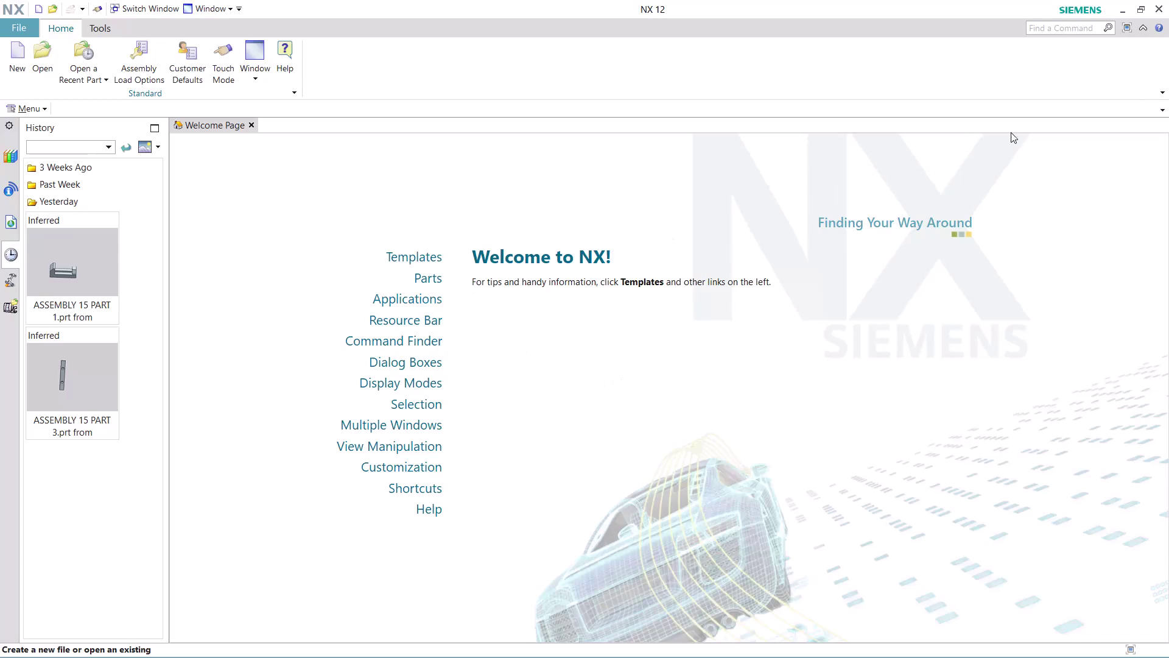
Search commands for 'journal' and launch Record Journal from the results.
click(1068, 31)
text(jo)
text(urnal)
key(Return)
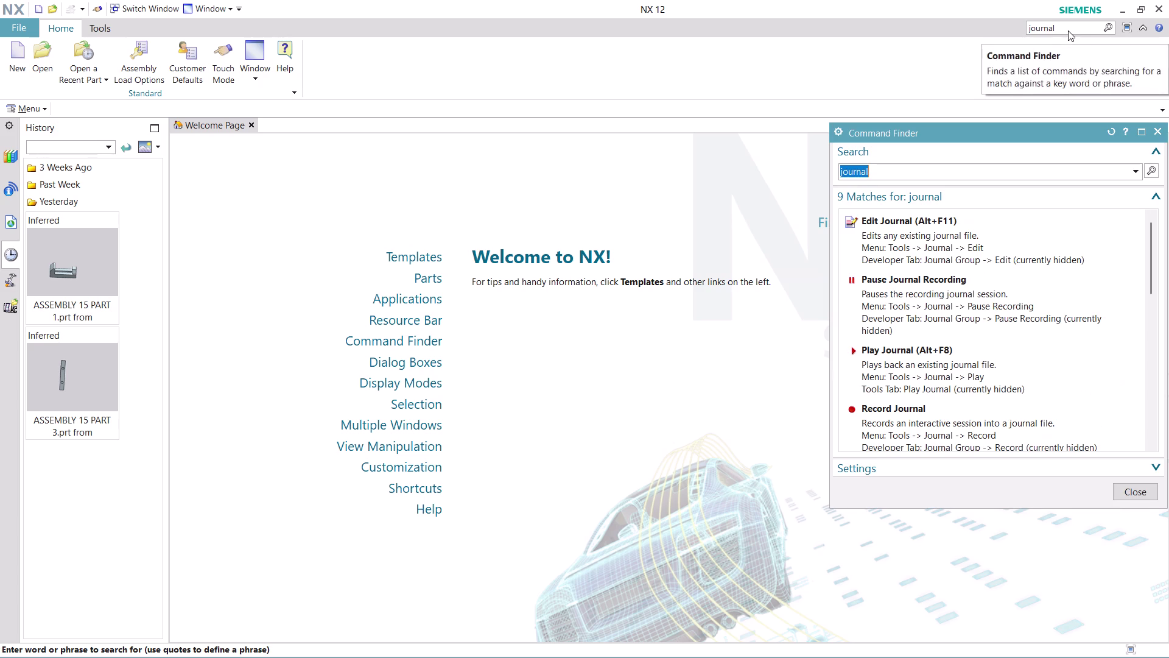
scroll(down, 3)
scroll(down, 3)
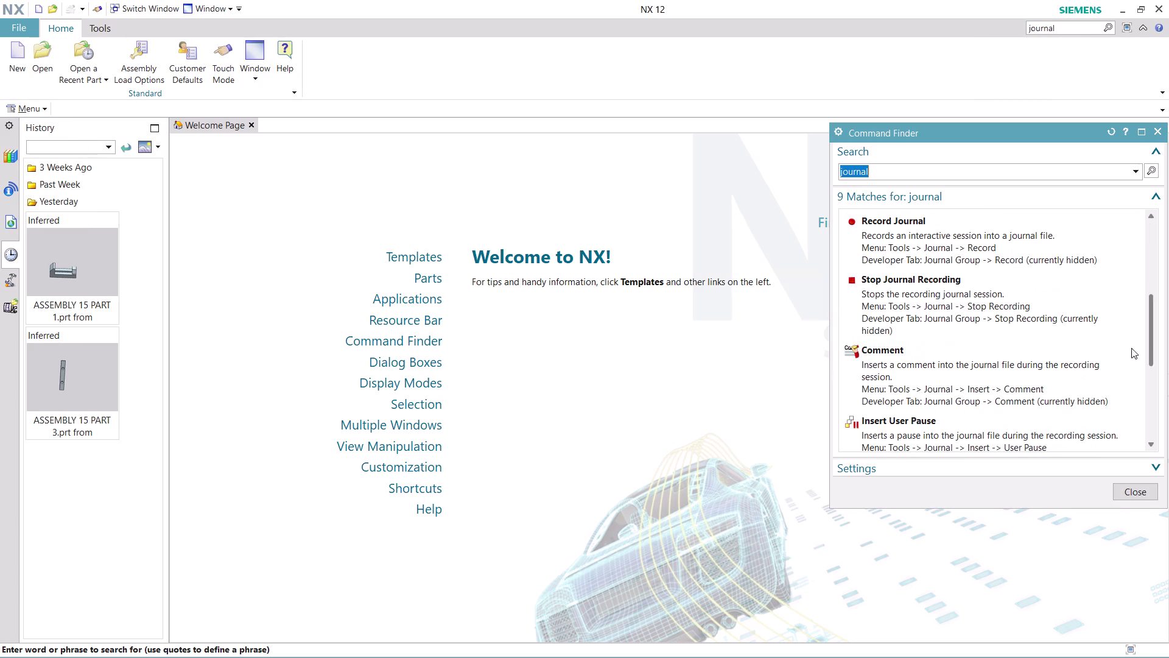
click(937, 234)
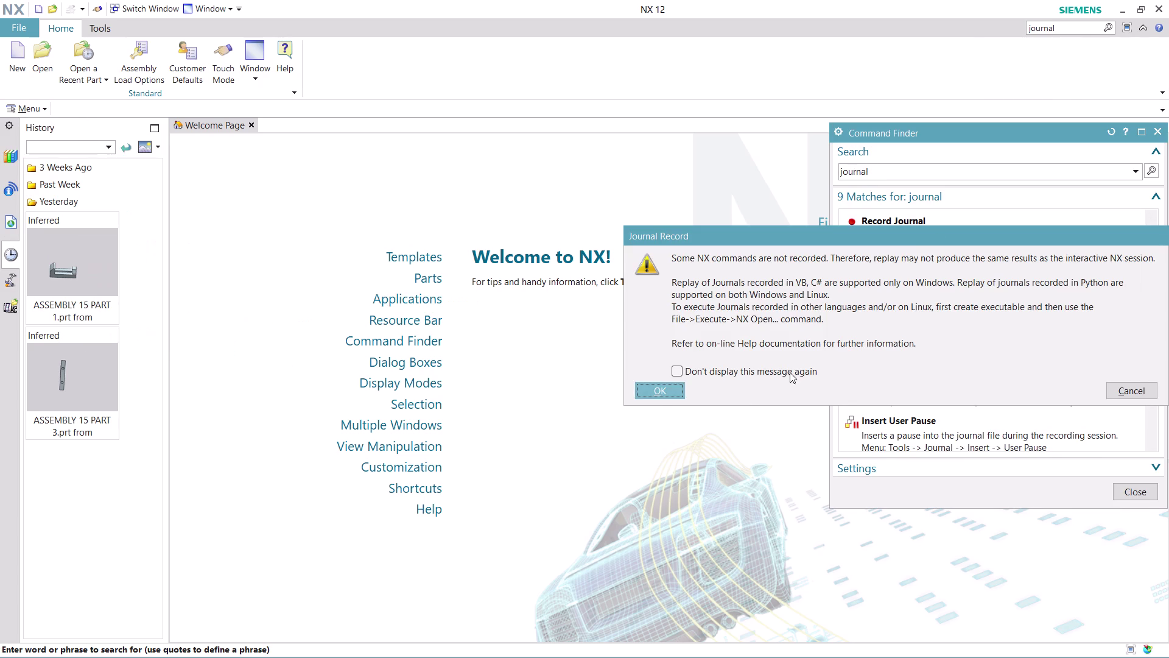
Acknowledge the journal warning and browse to Desktop > nx-cad drawing files.
click(662, 383)
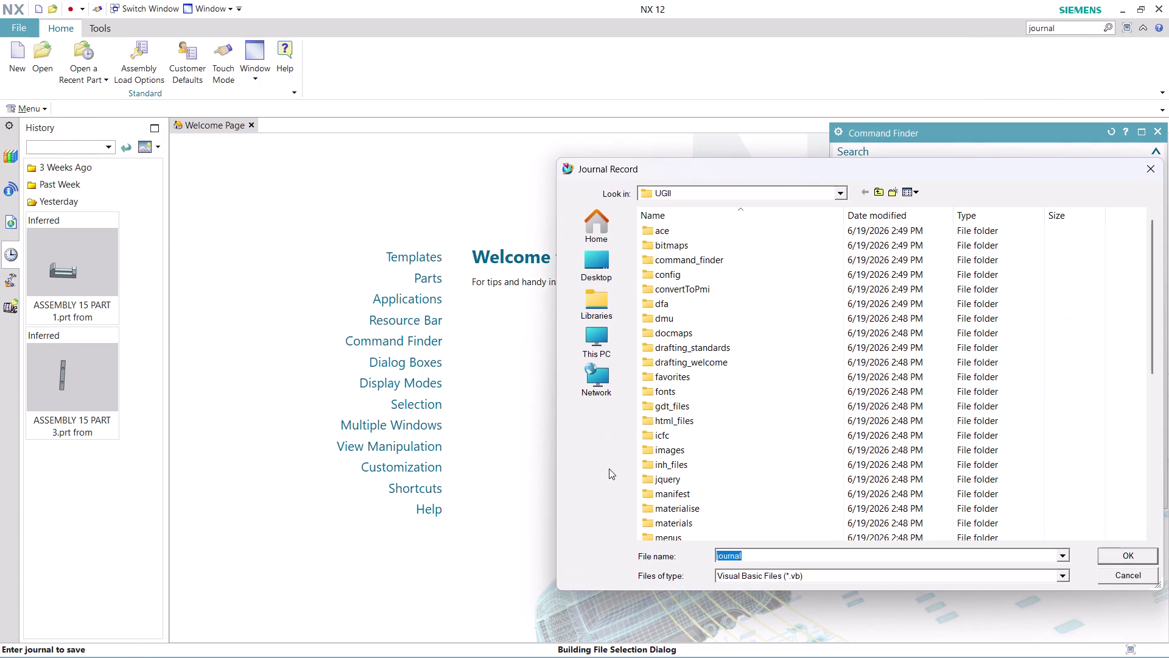
click(586, 267)
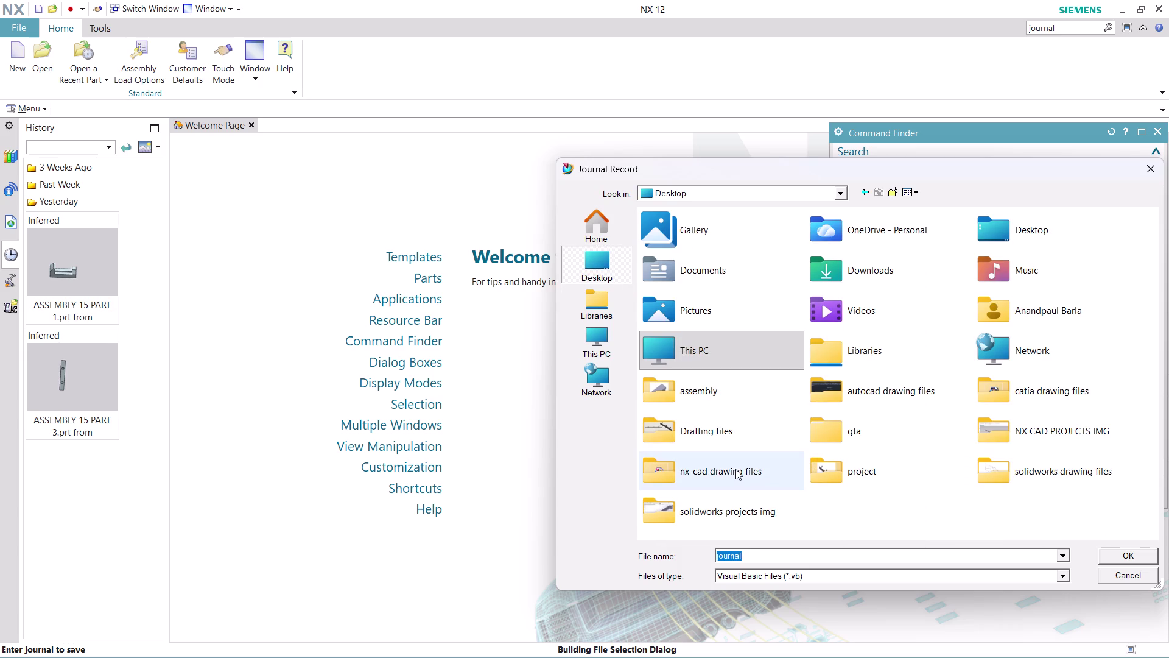
double_click(732, 468)
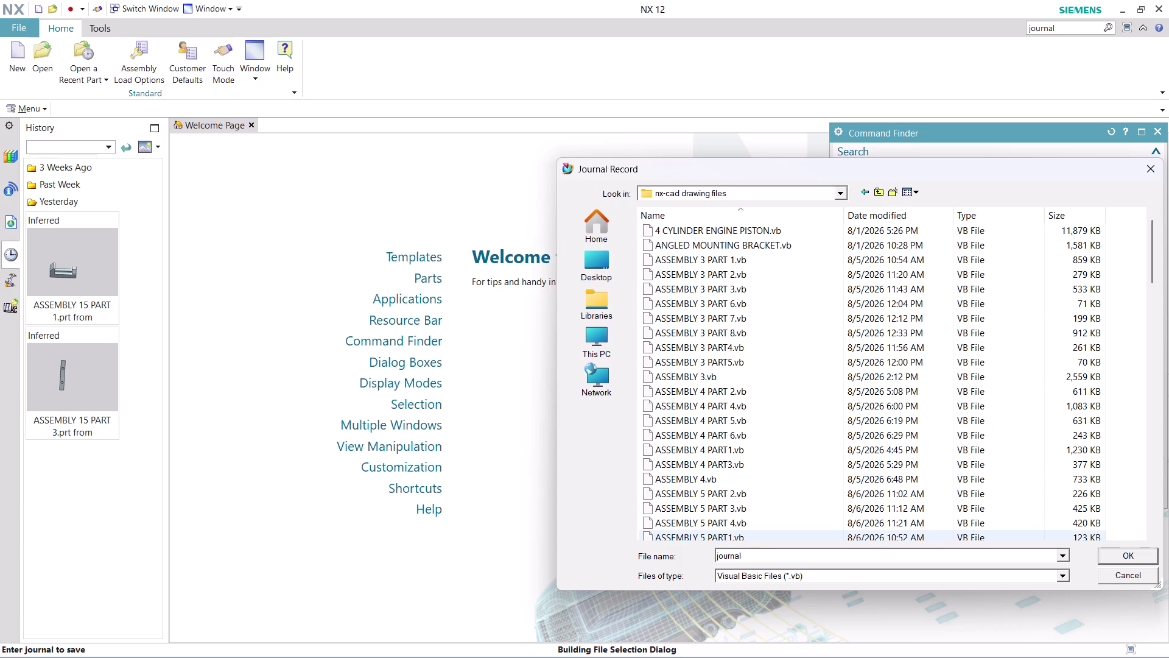
click(760, 557)
Save the journal as 'ASSEMBLY 15 PART 4' and close Command Finder.
text(ass)
key(BackSpace)
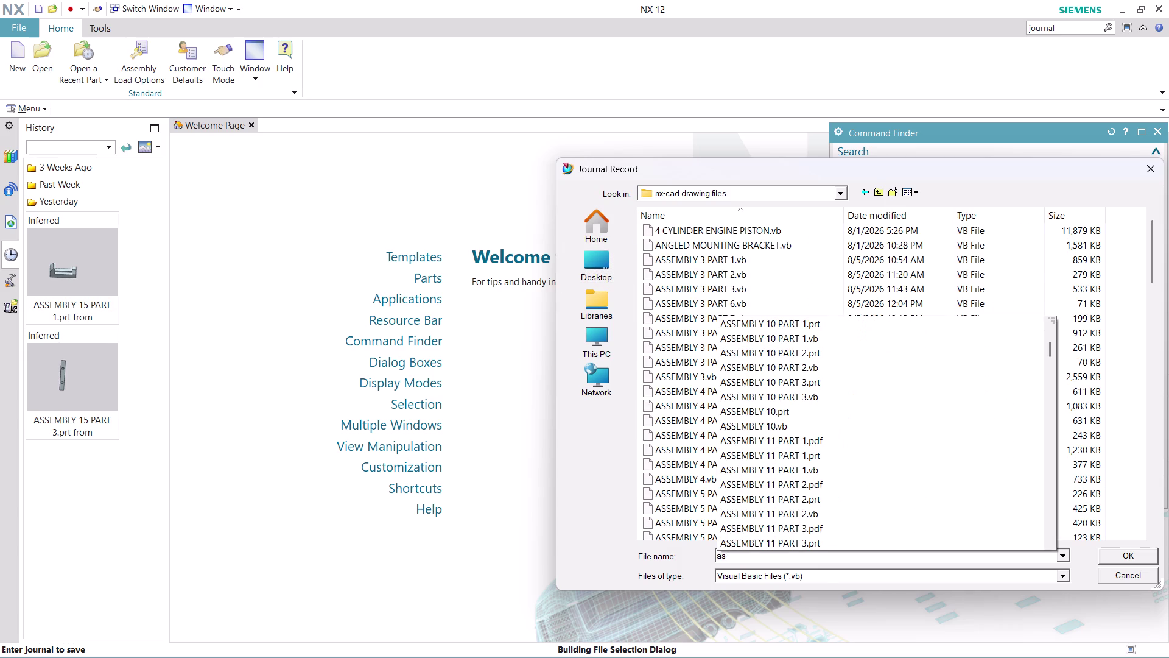
key(BackSpace)
key(BackSpace)
text(ASS)
text(EMBLY)
key(space)
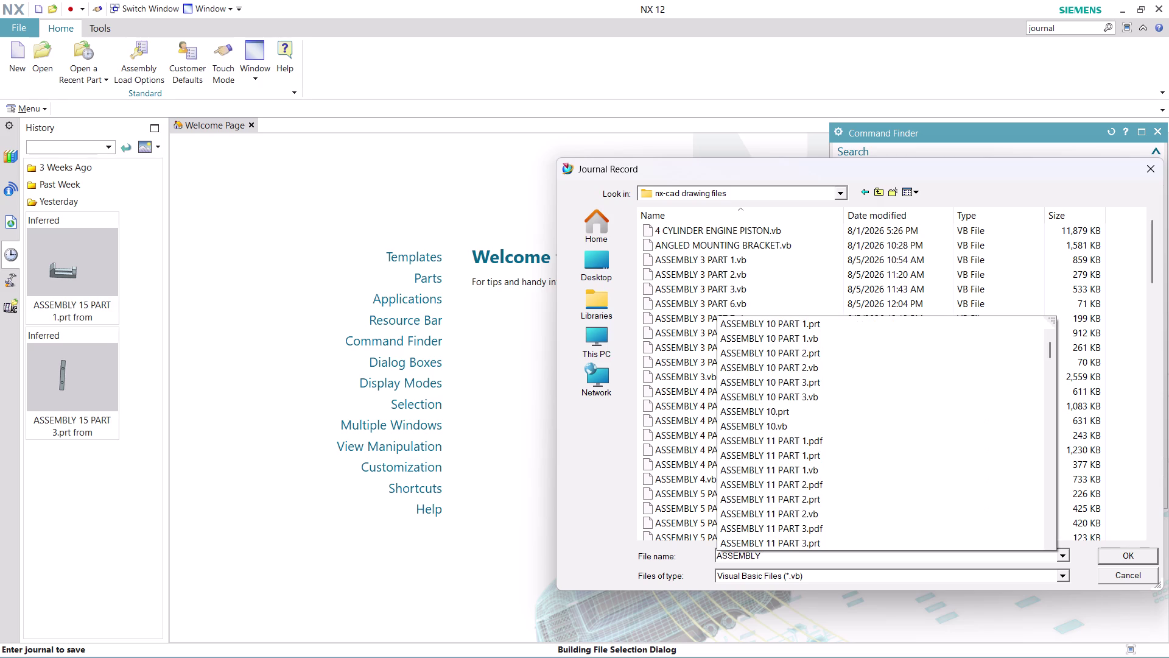
text(15)
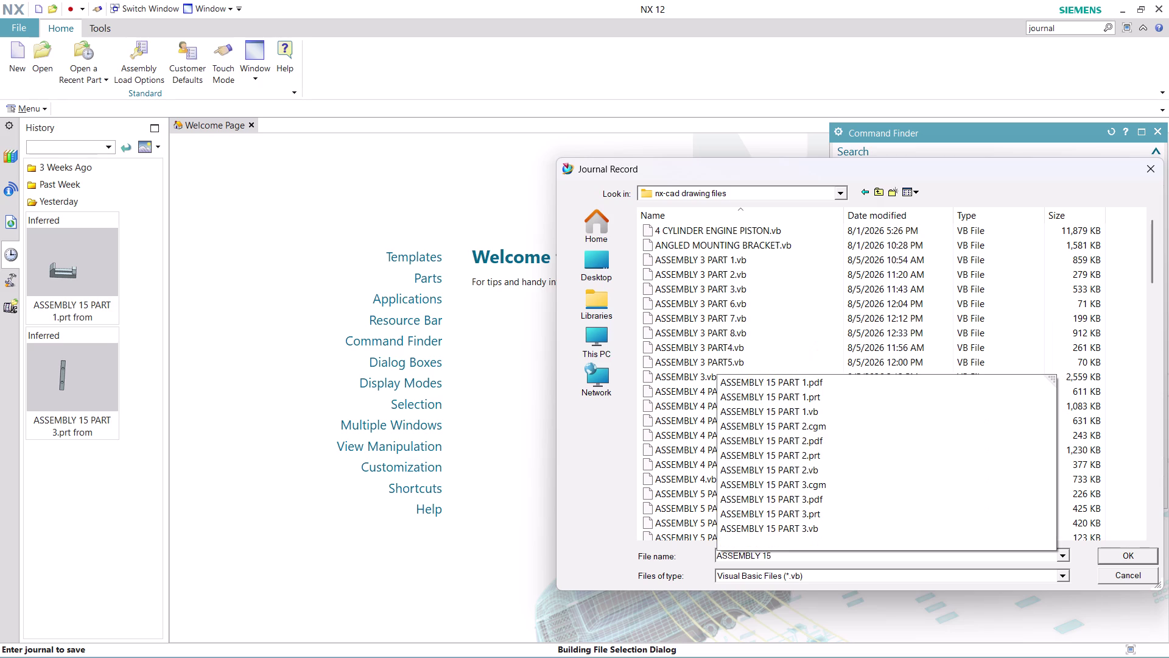
key(space)
text(PART)
key(space)
key(4)
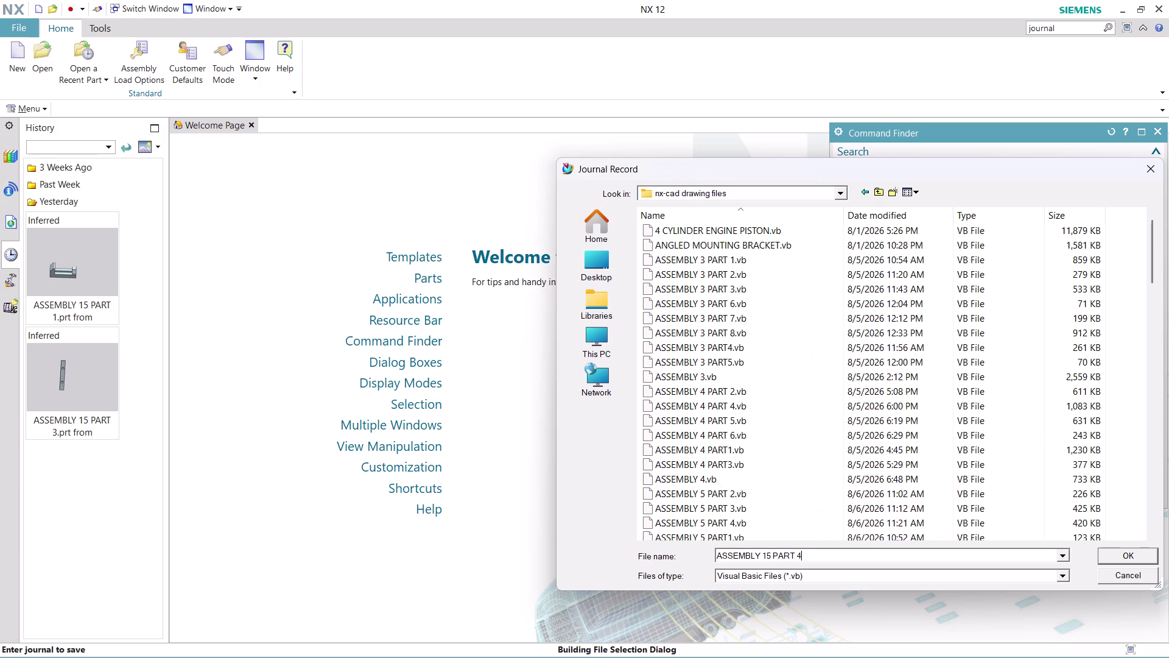
key(Return)
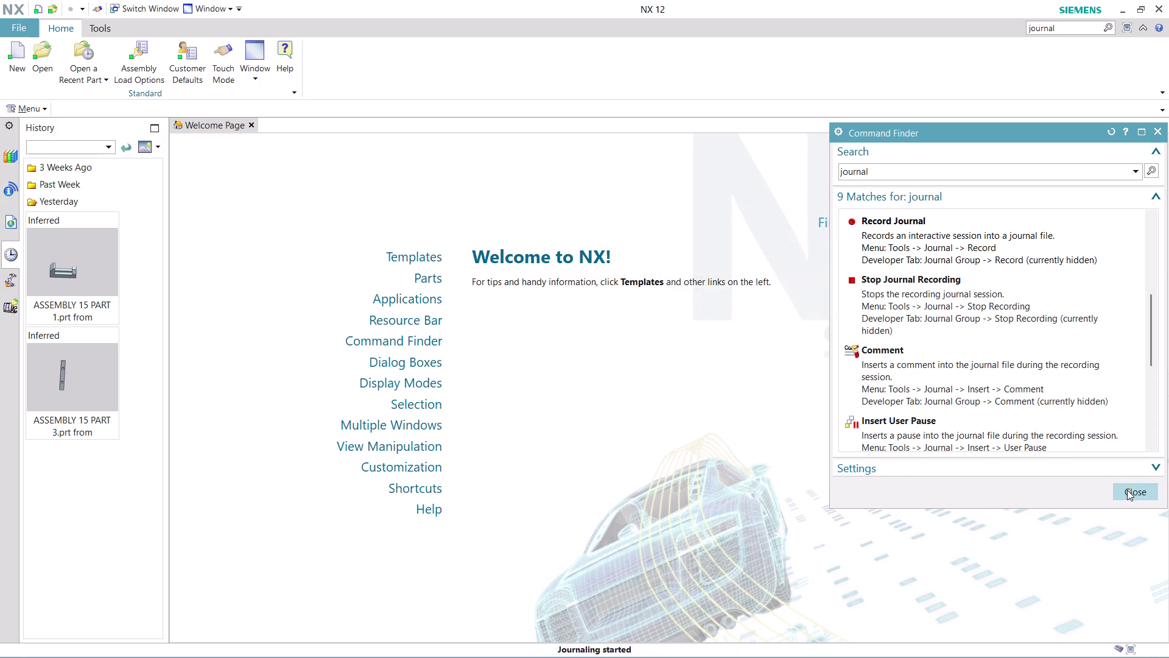
click(1127, 490)
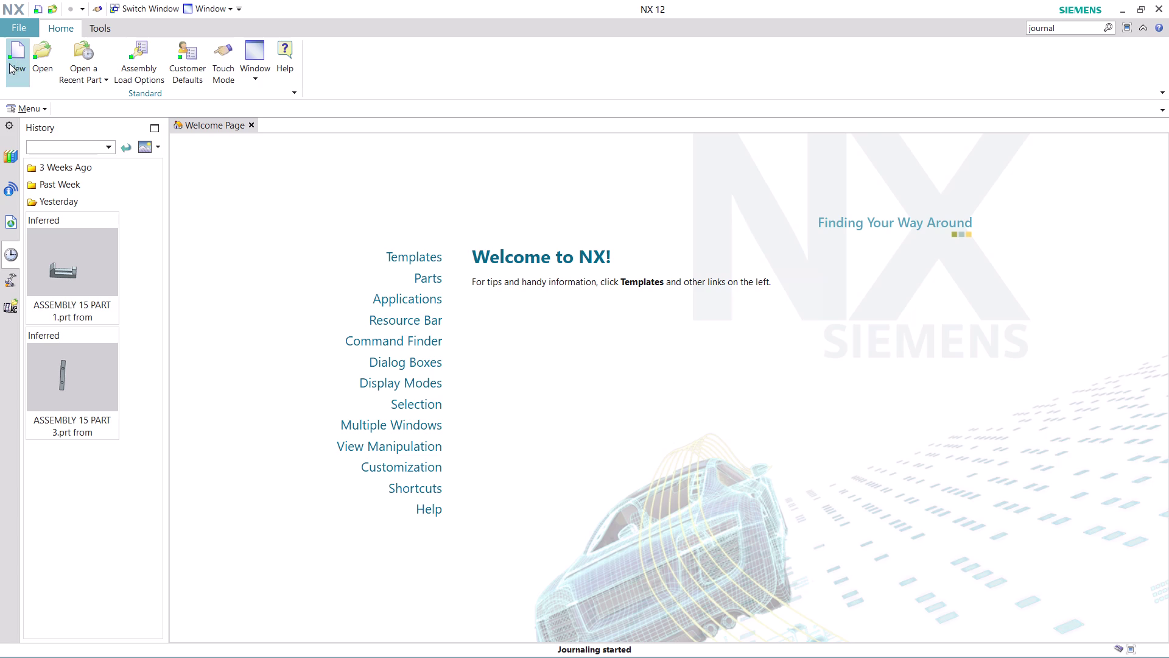
Create a new part from the Model template and start Insert > Sketch.
click(9, 63)
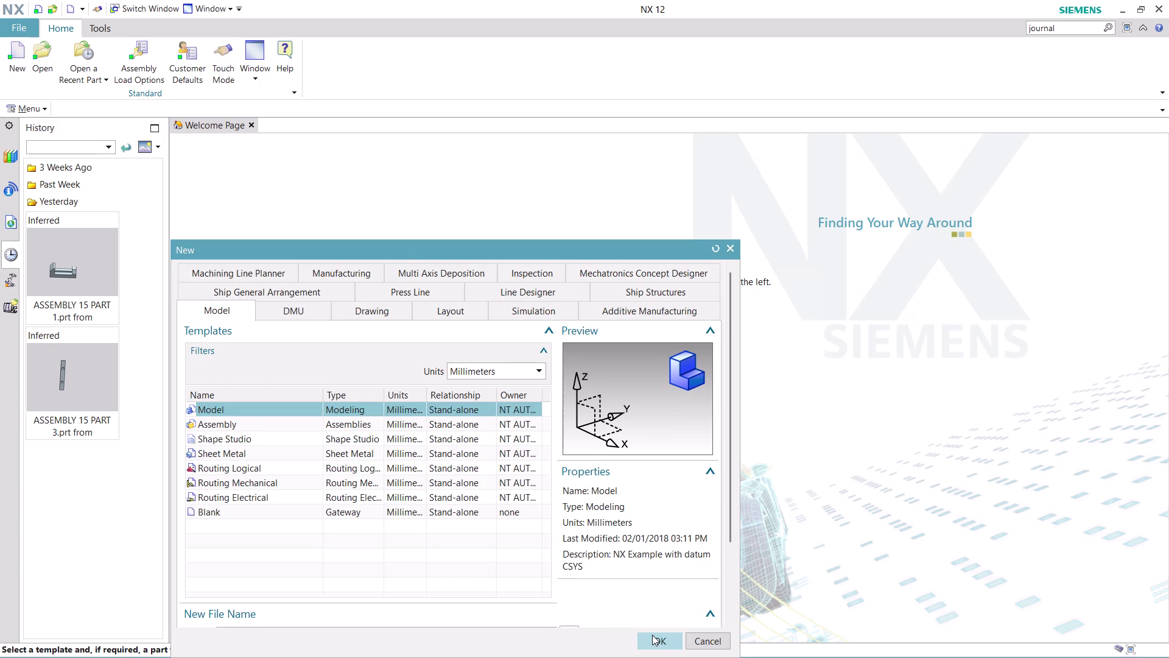
click(652, 635)
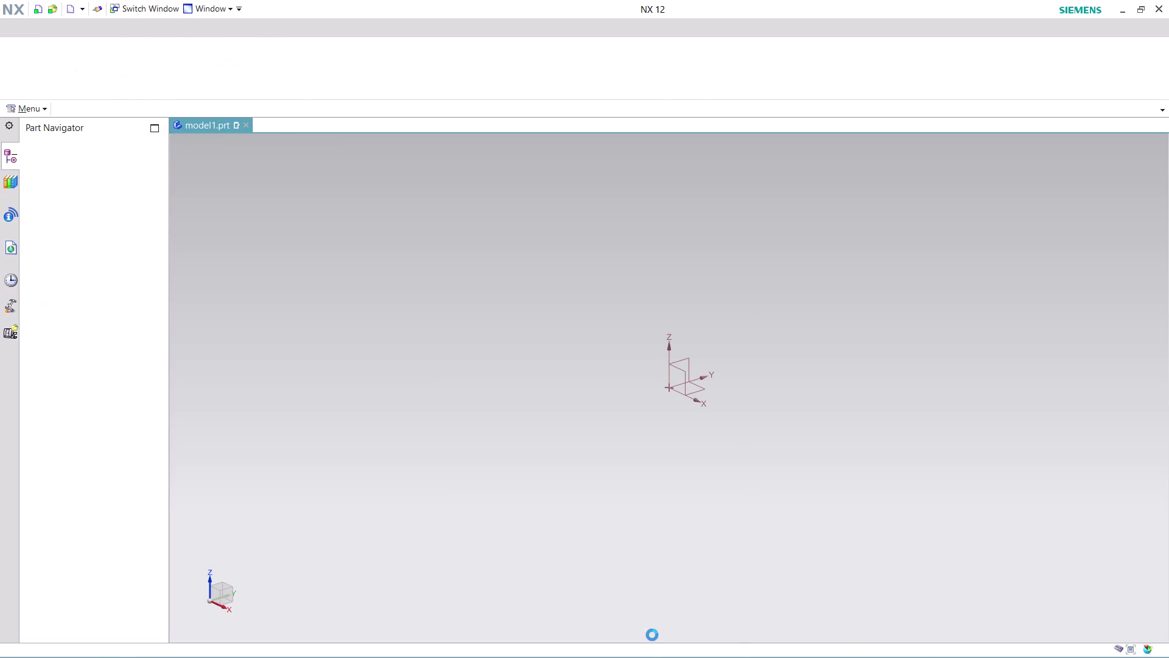
click(34, 105)
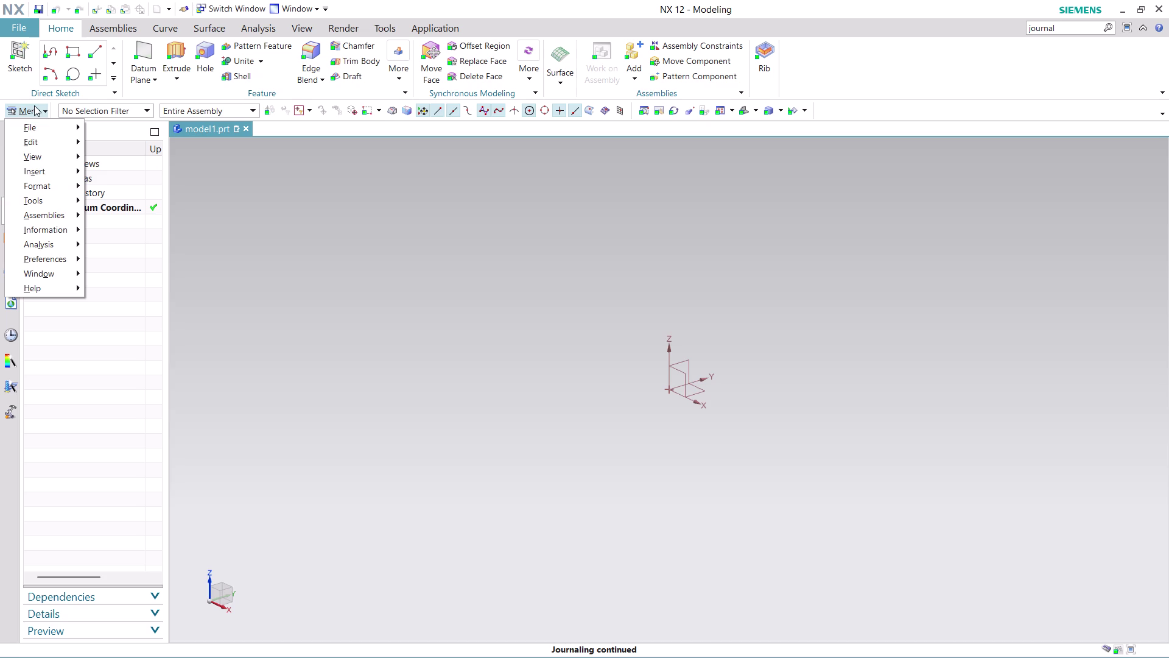
click(171, 183)
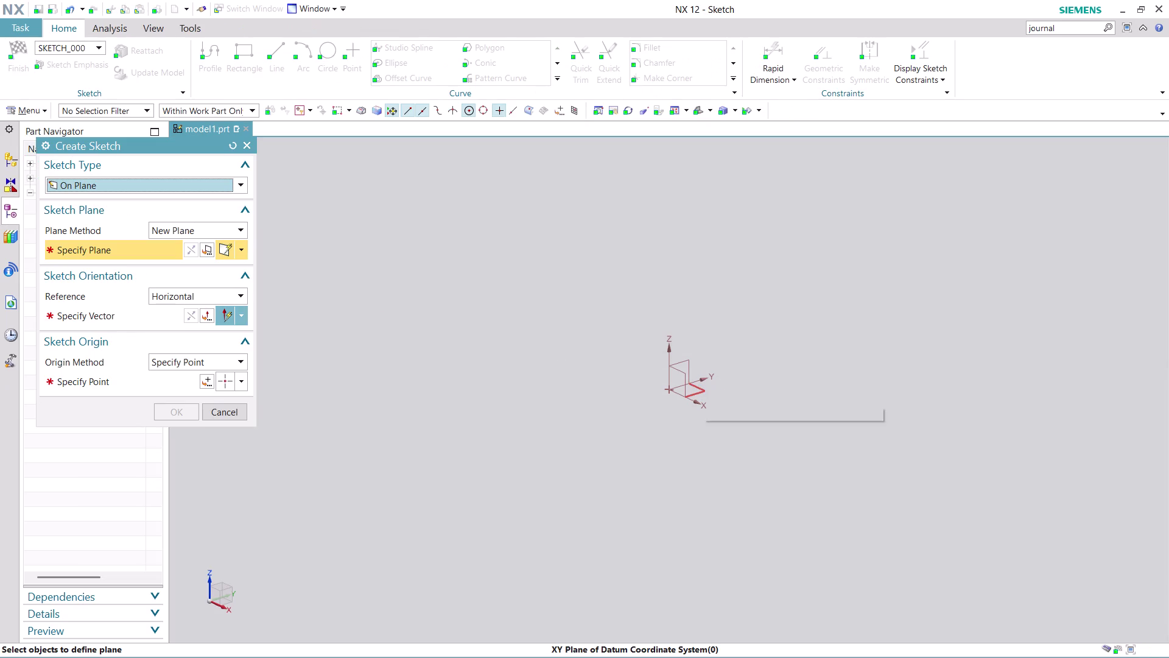
Place the sketch on the XY plane with horizontal reference and origin 0,0,0.
click(703, 389)
click(161, 310)
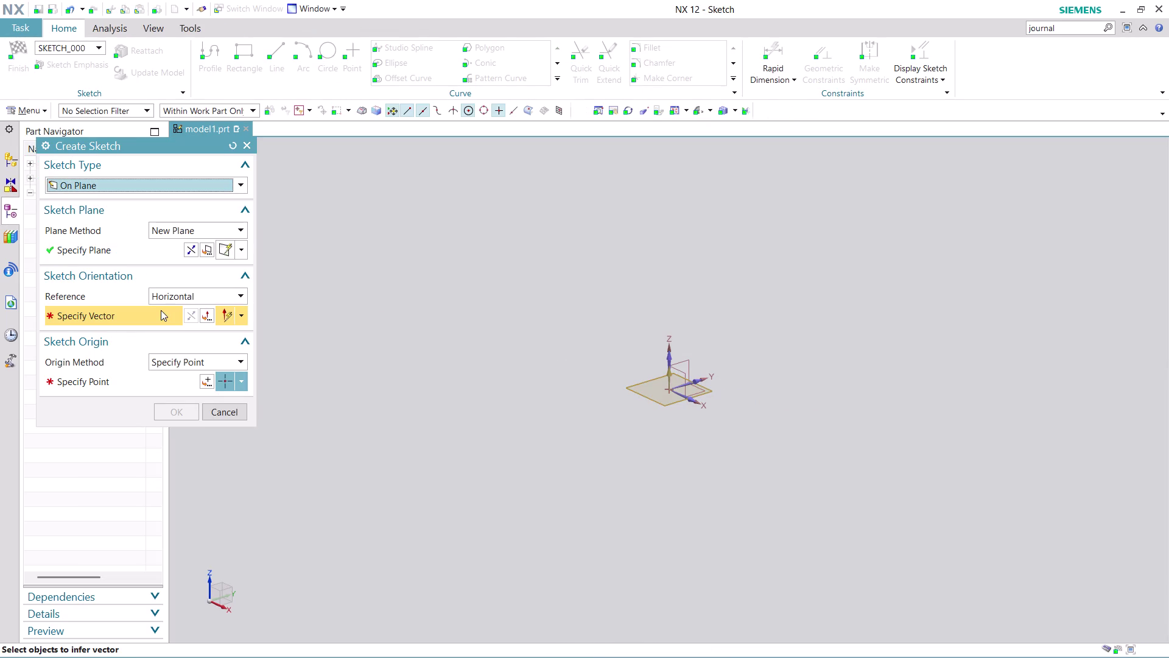
click(686, 380)
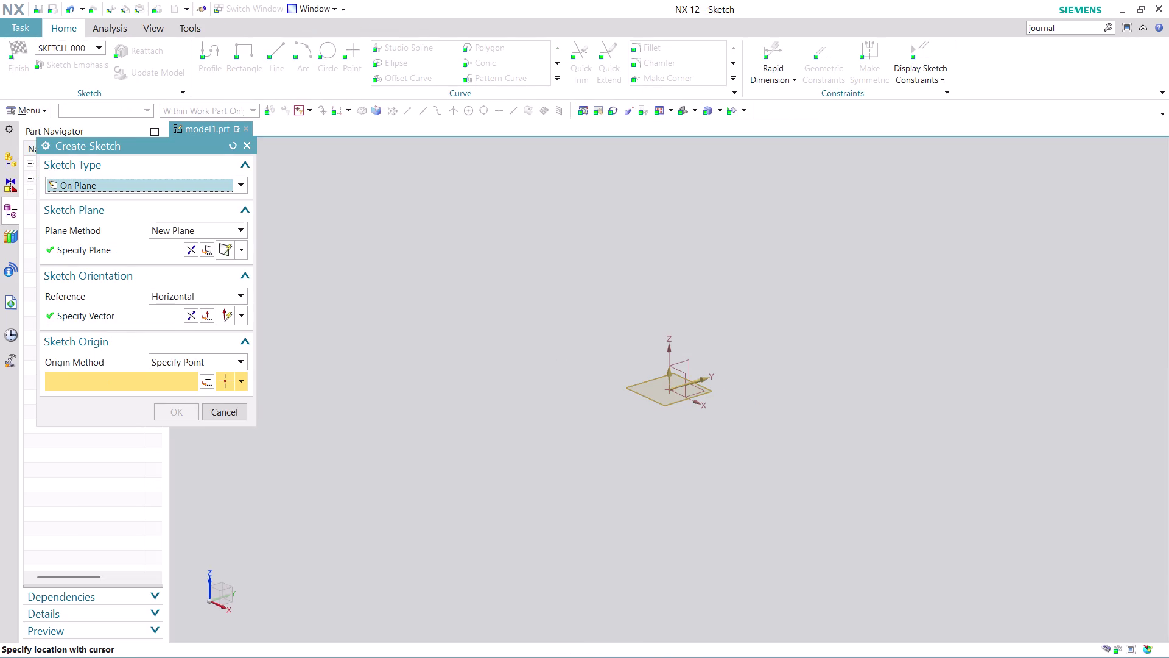
click(201, 383)
click(170, 399)
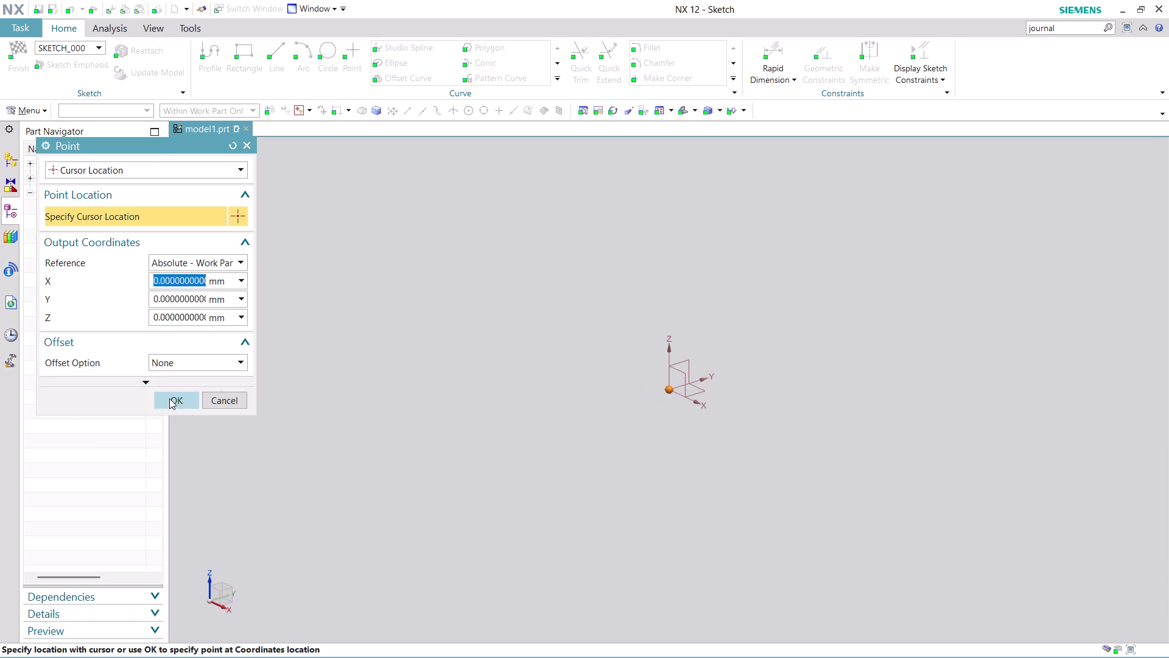
click(172, 415)
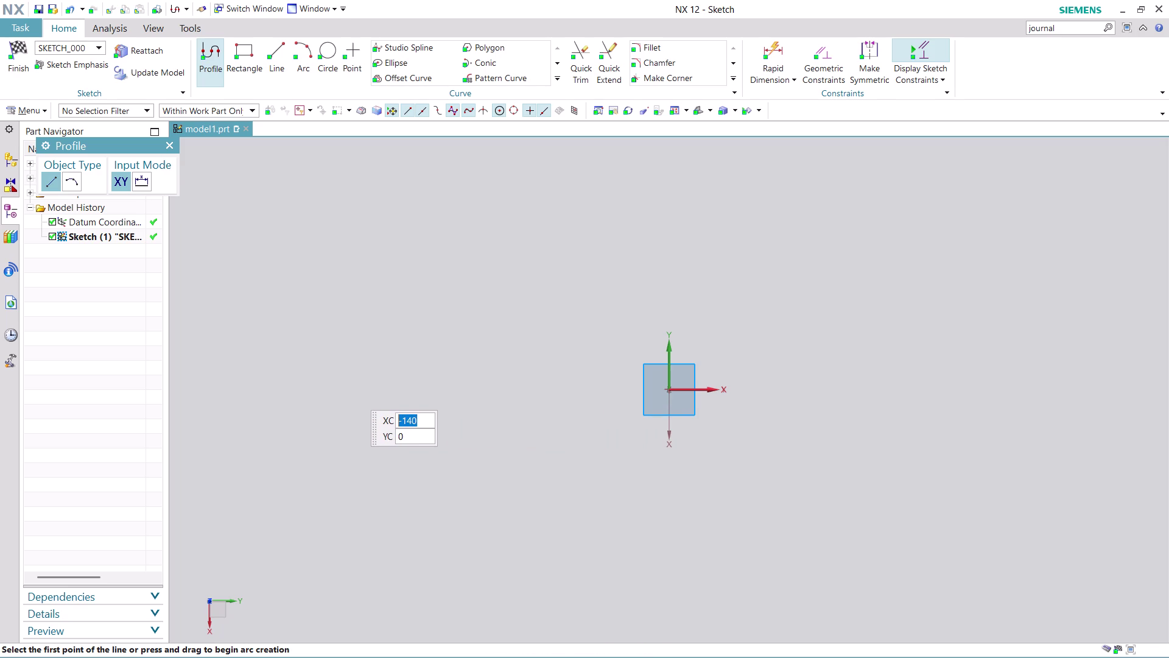
Draw a 320-long horizontal line through the origin and convert it to reference.
click(351, 389)
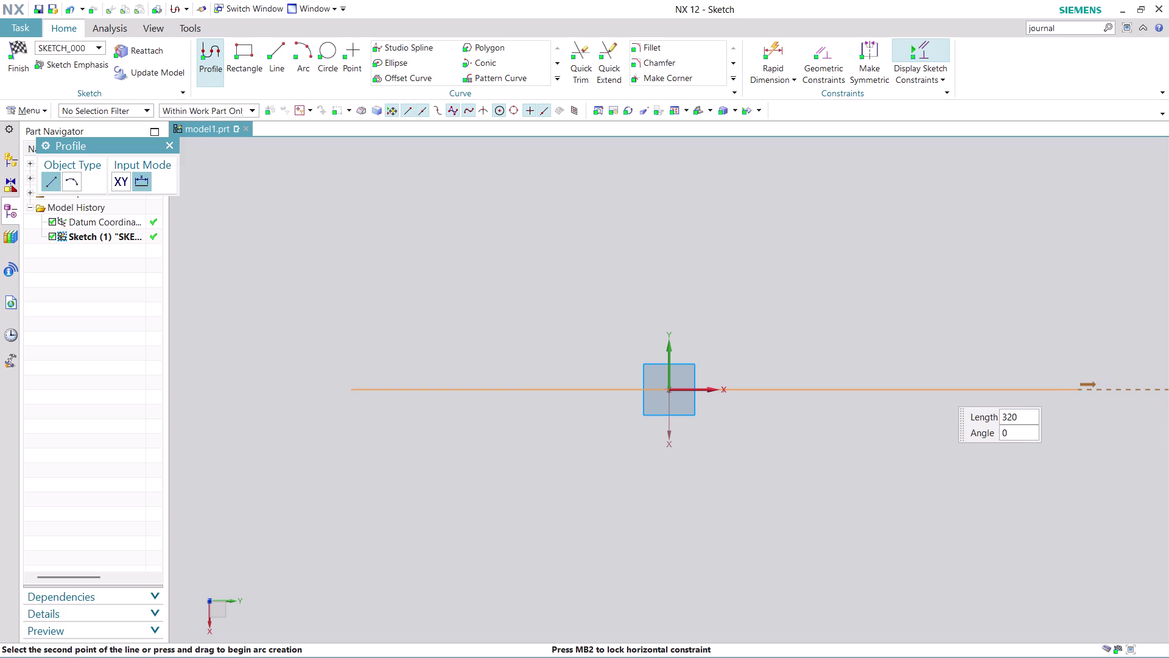
click(1078, 386)
key(Escape)
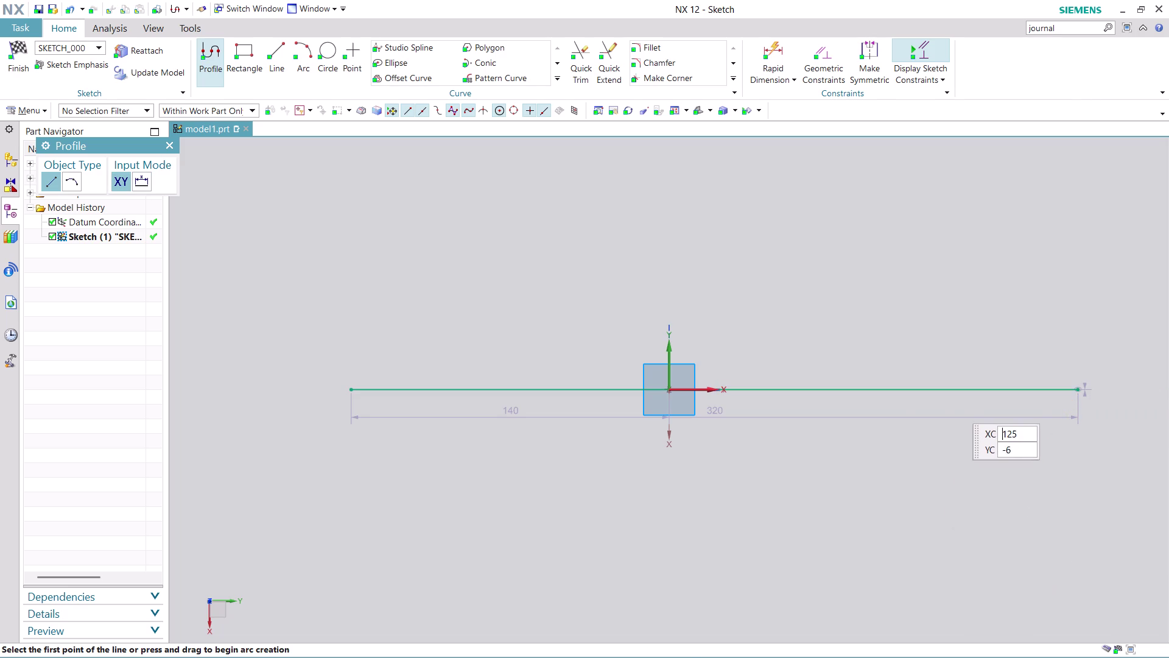
right_click(958, 389)
key(Escape)
key(Escape)
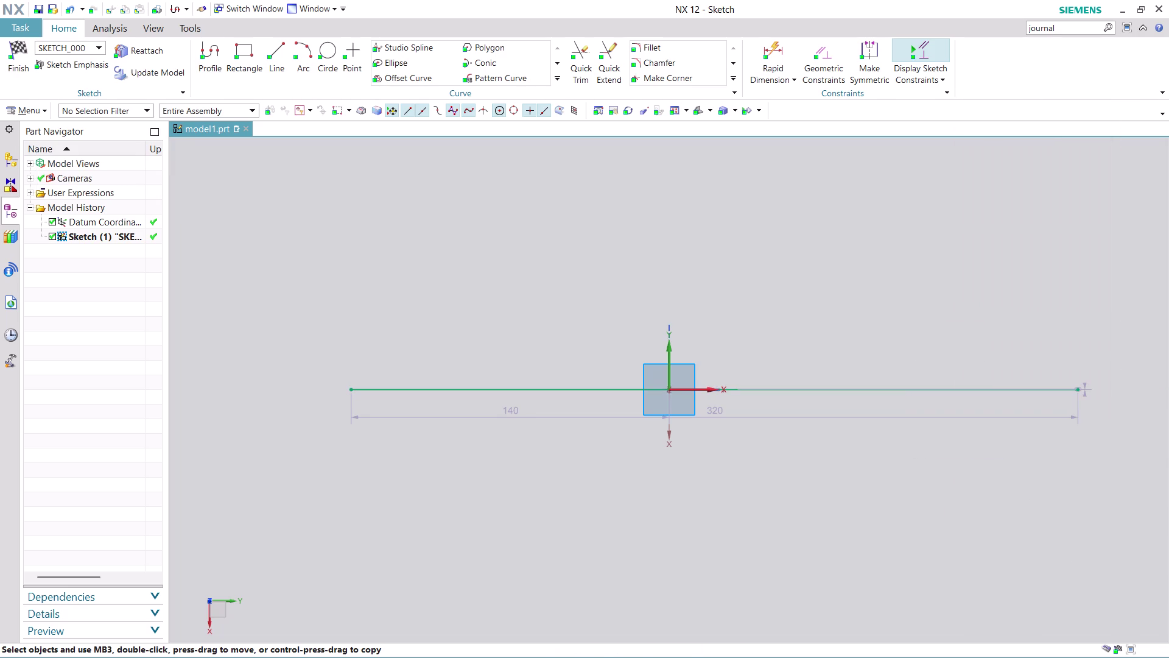
right_click(862, 385)
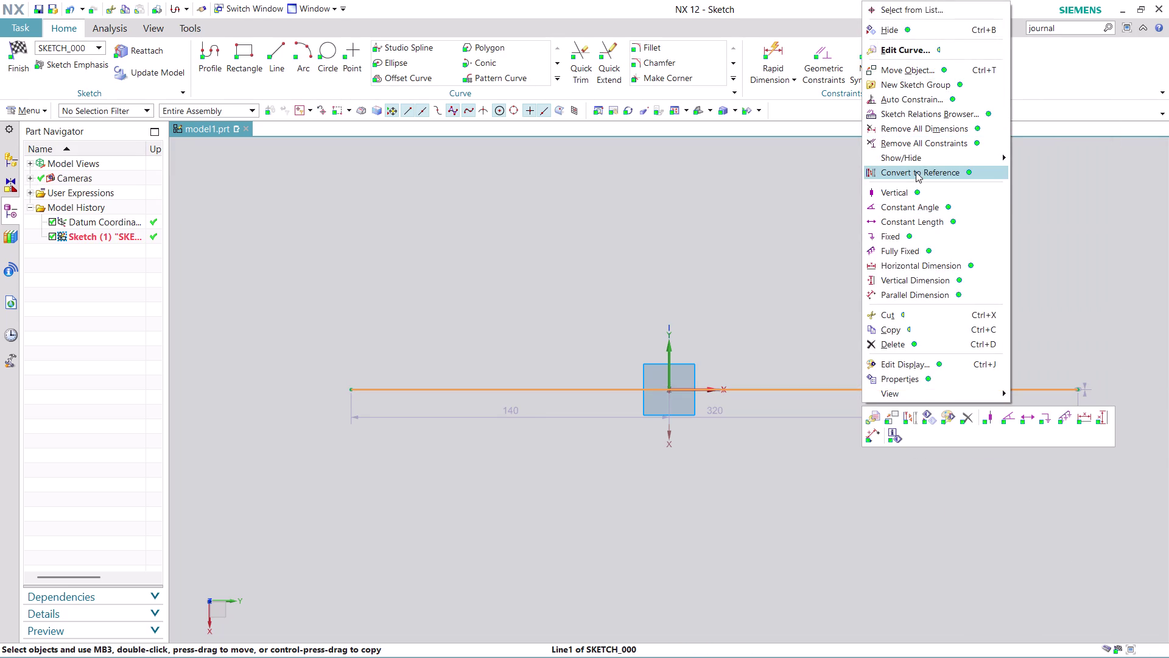
click(926, 171)
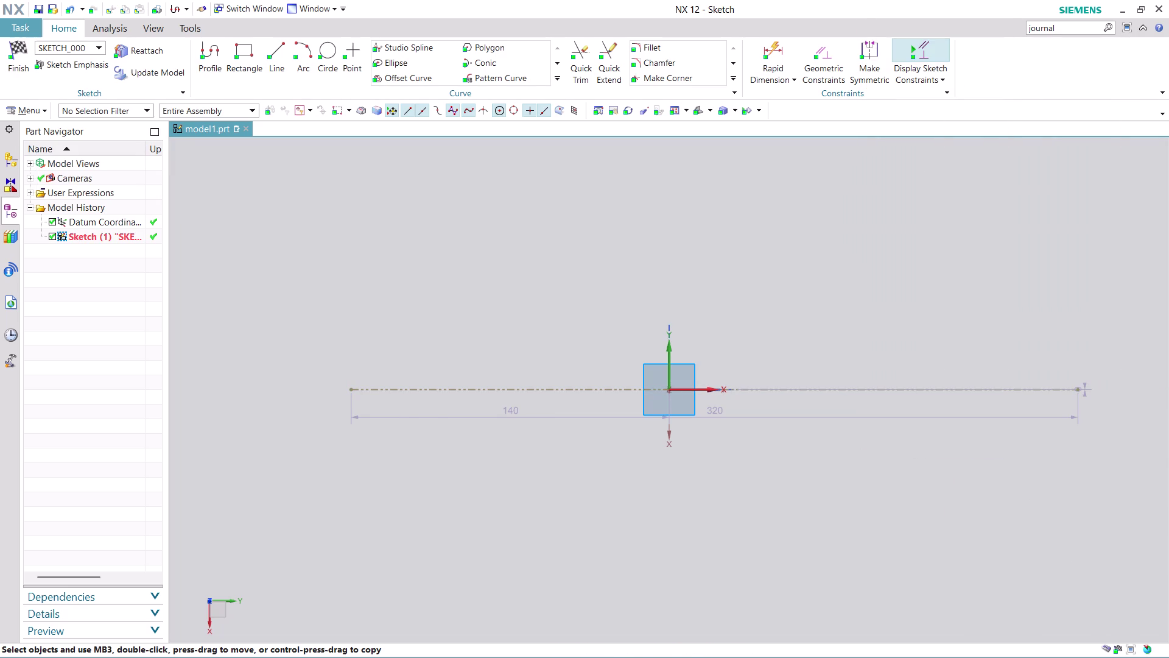
Select that centerline and undo it, leaving only the datum axes.
drag(351, 391, 274, 387)
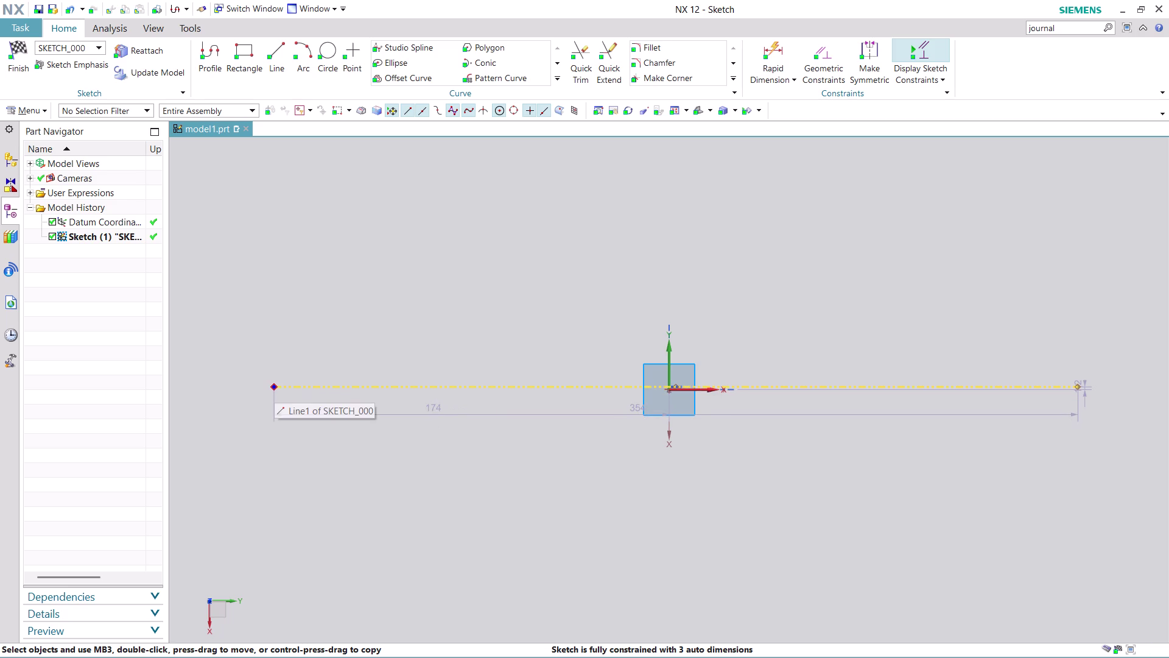
key(ctrl+z)
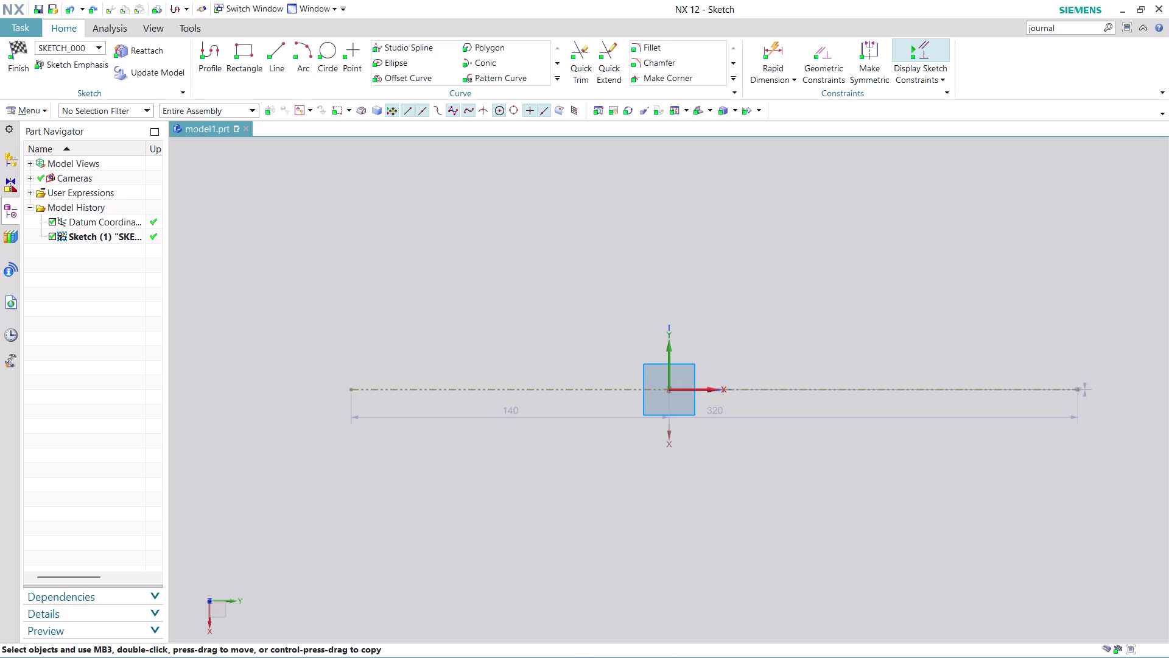
key(ctrl+z)
key(ctrl+z)
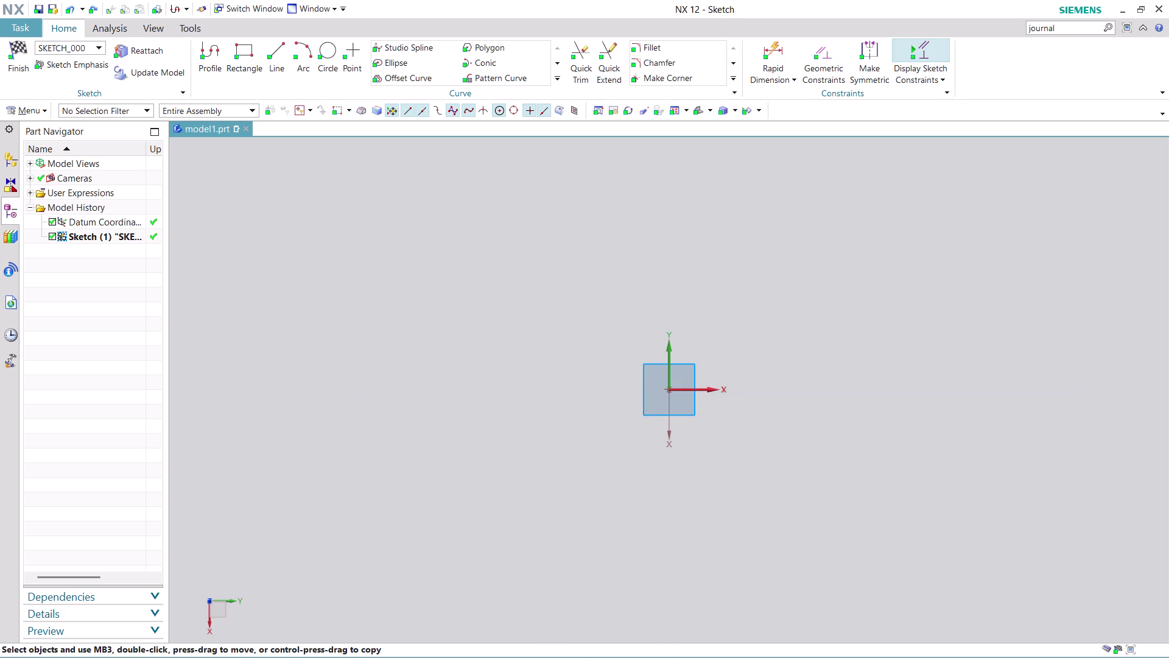
click(206, 45)
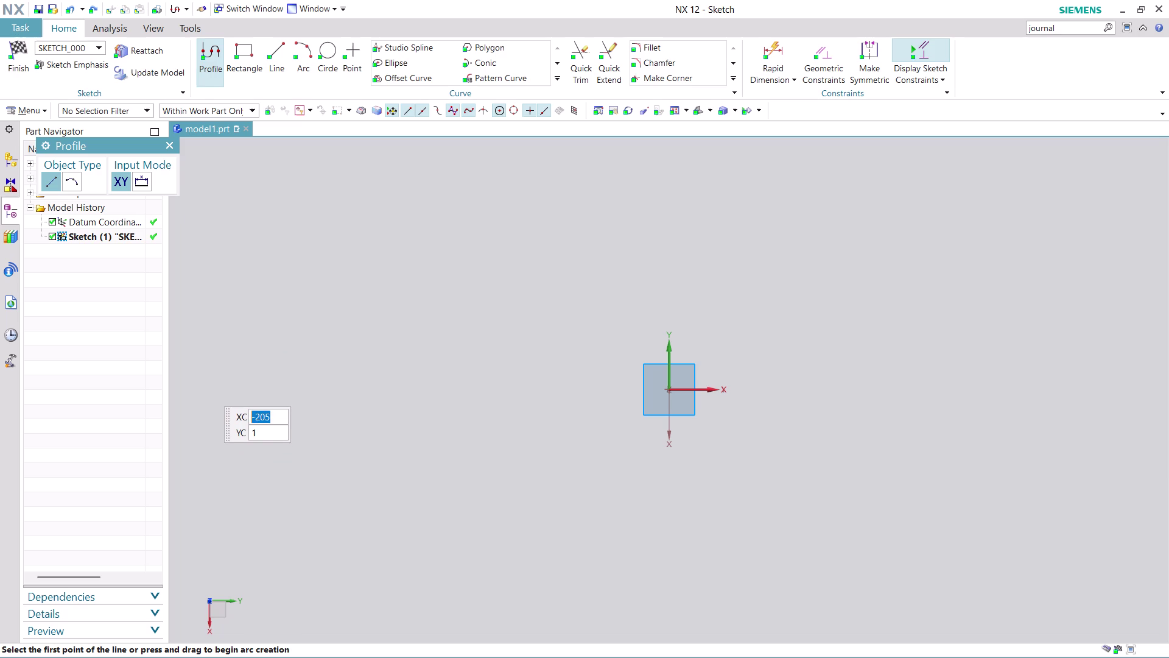
Draw a long horizontal line along the X axis and convert it to reference.
click(204, 390)
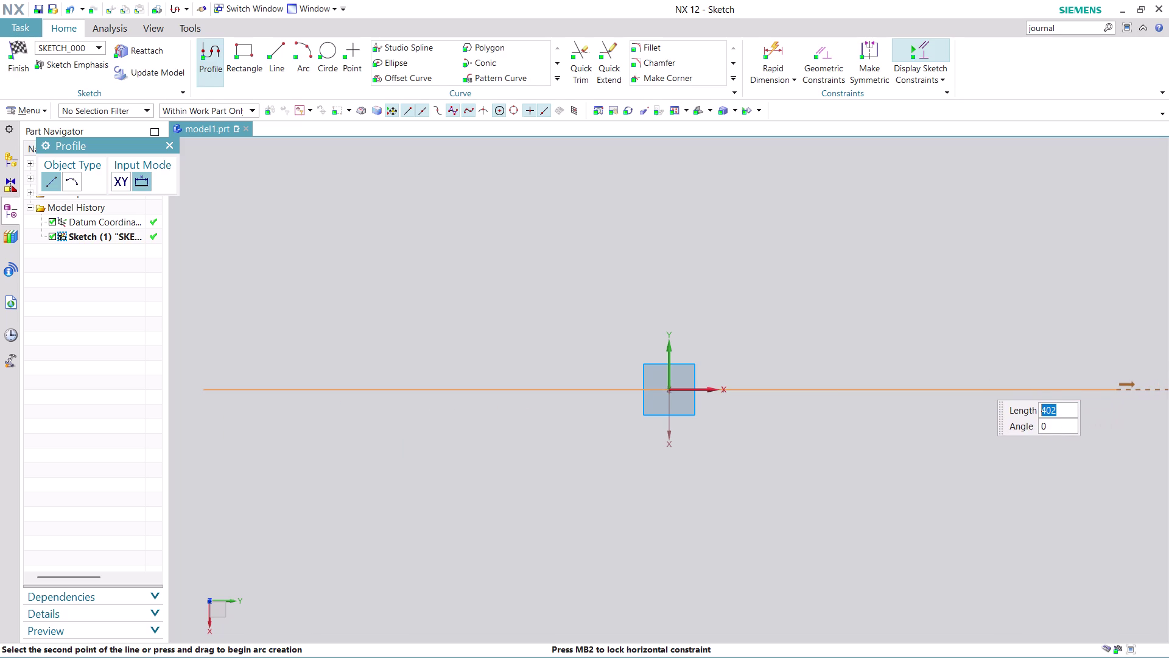
click(1128, 379)
key(Escape)
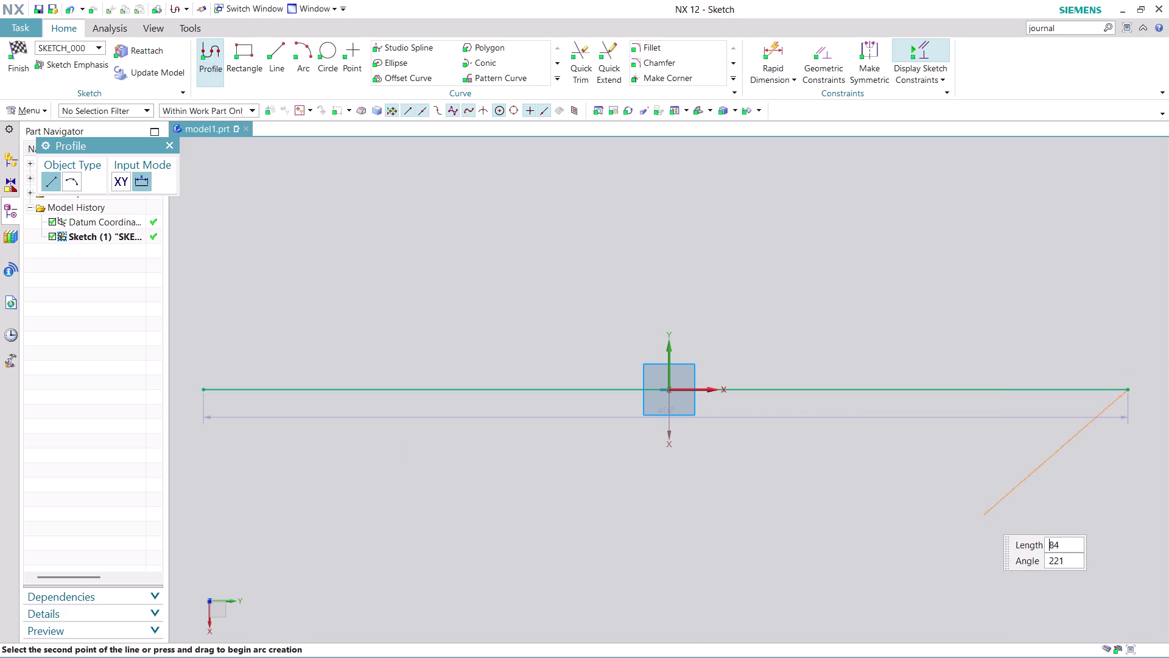
key(Escape)
right_click(1001, 389)
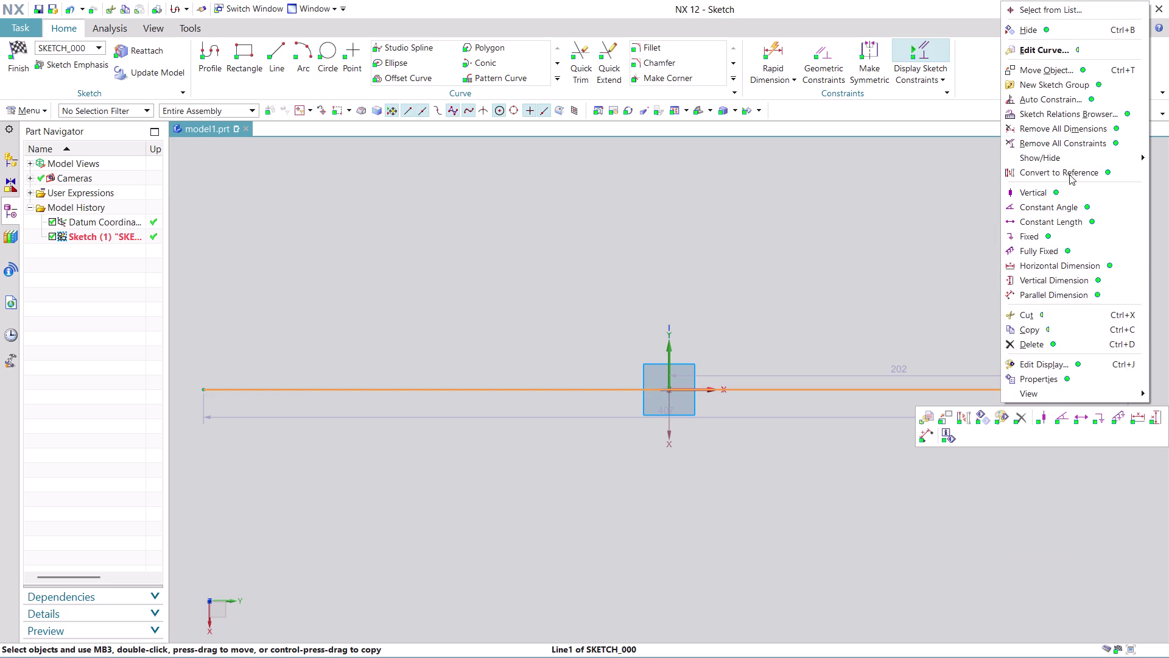
click(1070, 167)
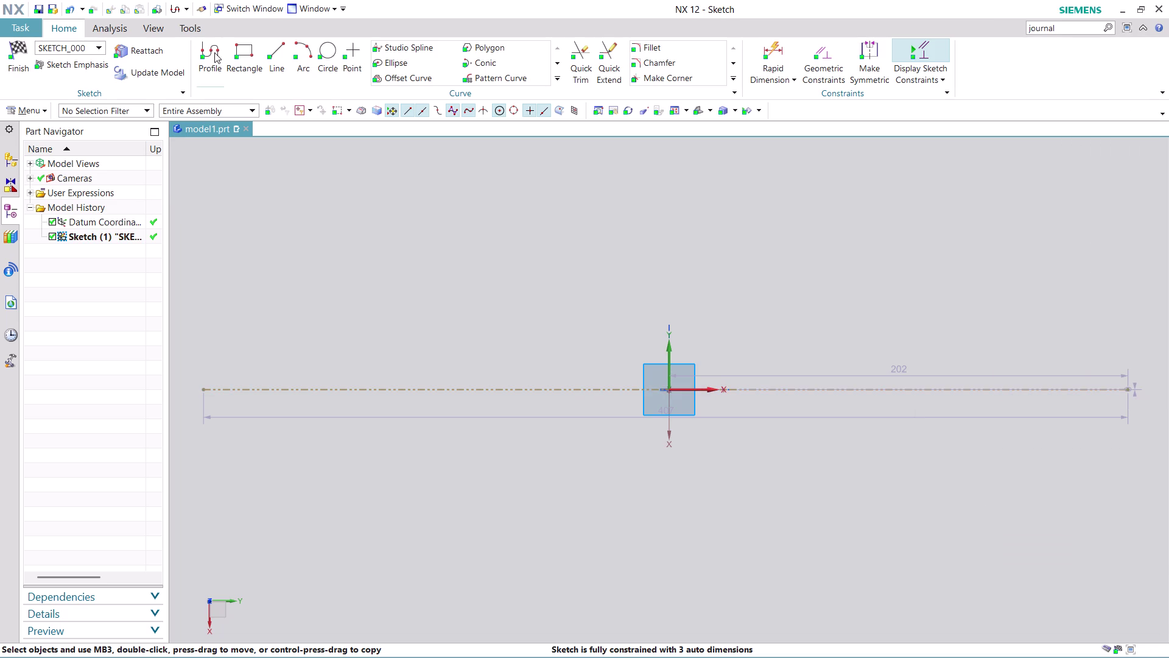
click(211, 49)
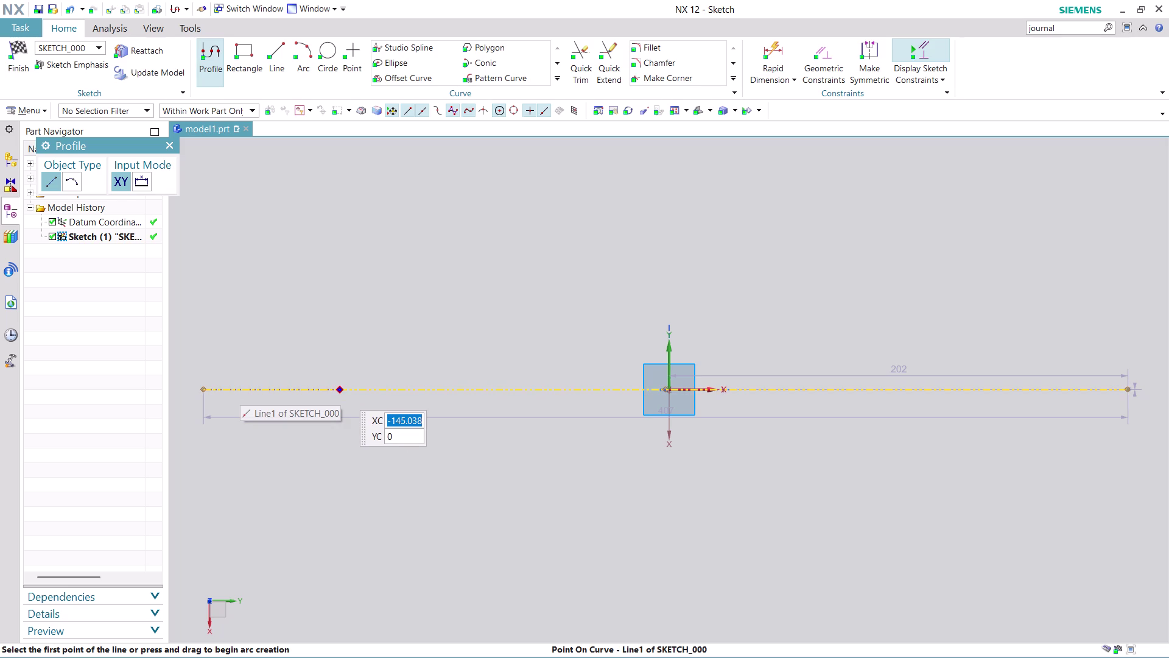
Draw the left outline: first step about 18.9, 12-long groove, 23.9 segment, rise to main diameter.
click(340, 390)
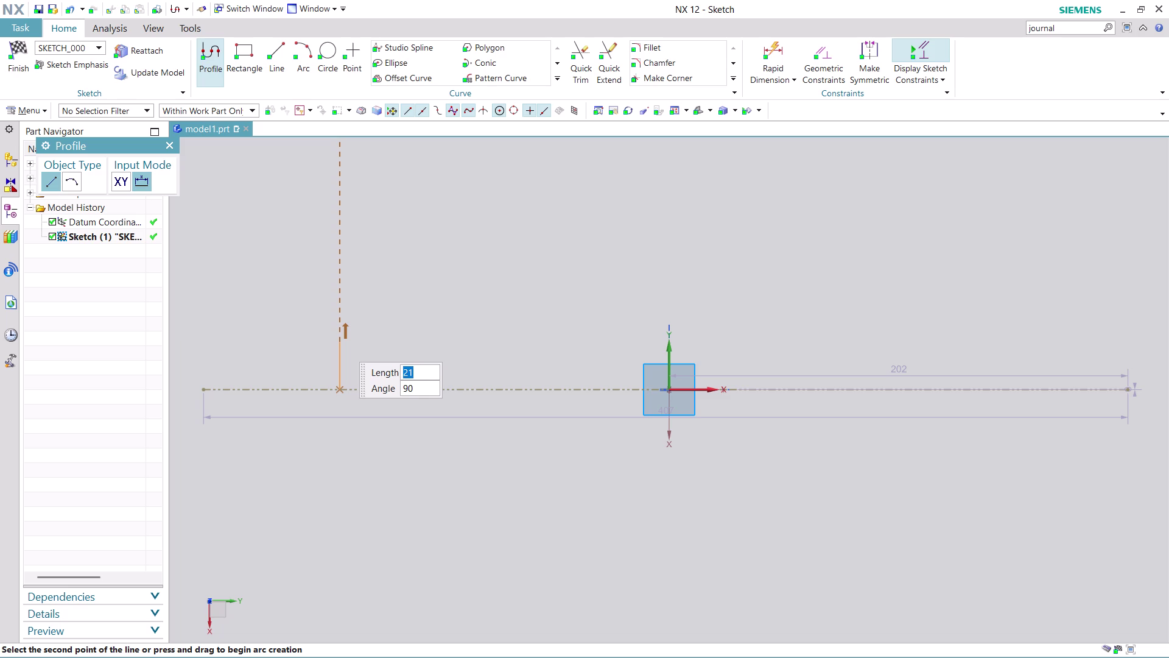
click(339, 341)
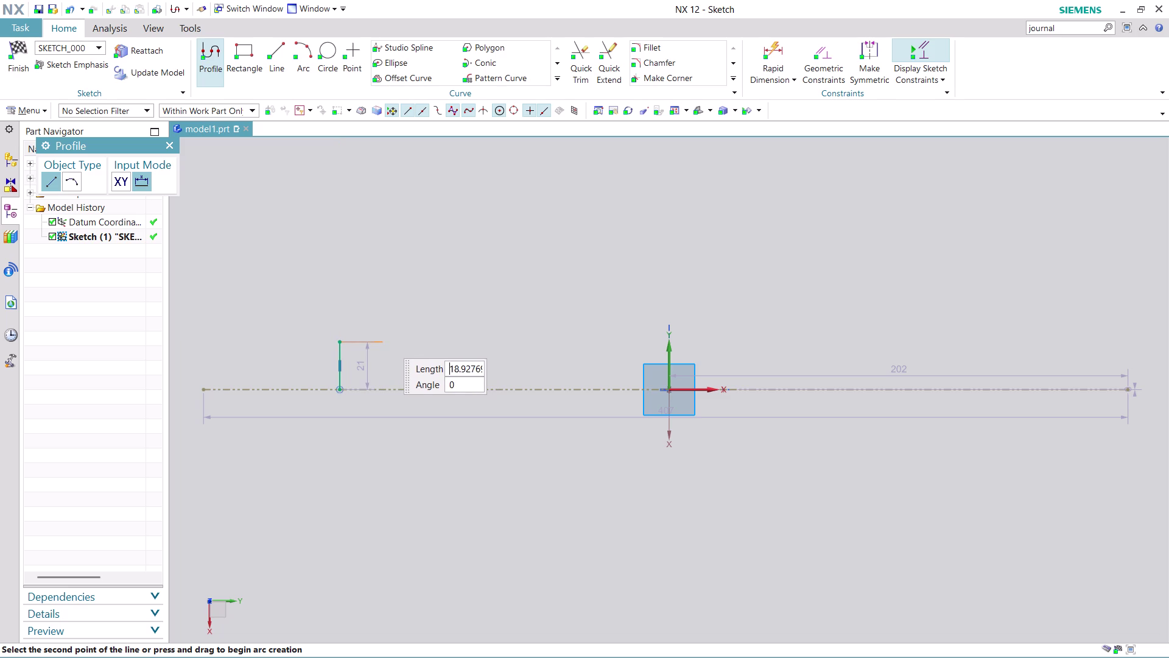
click(384, 338)
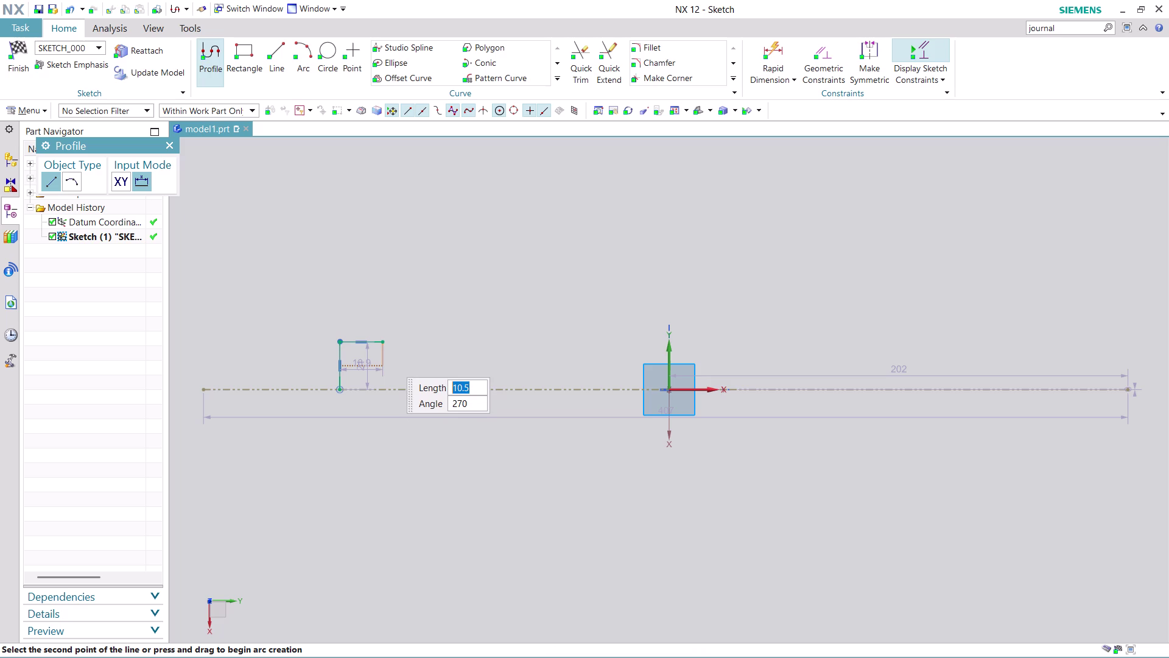
click(386, 357)
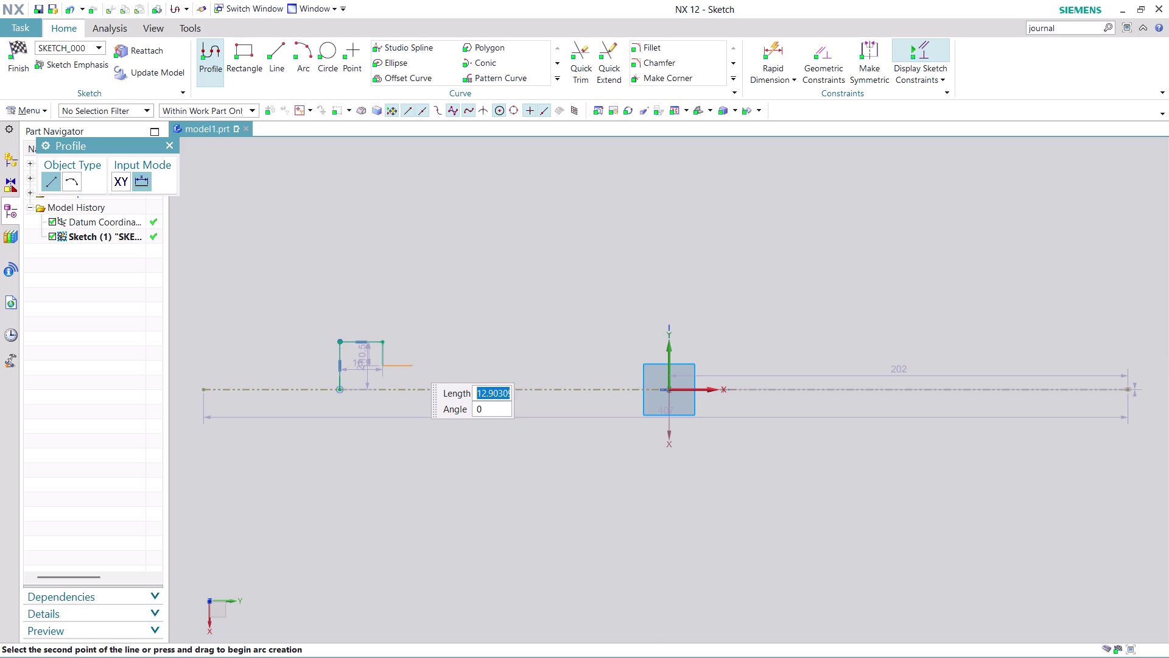
click(410, 365)
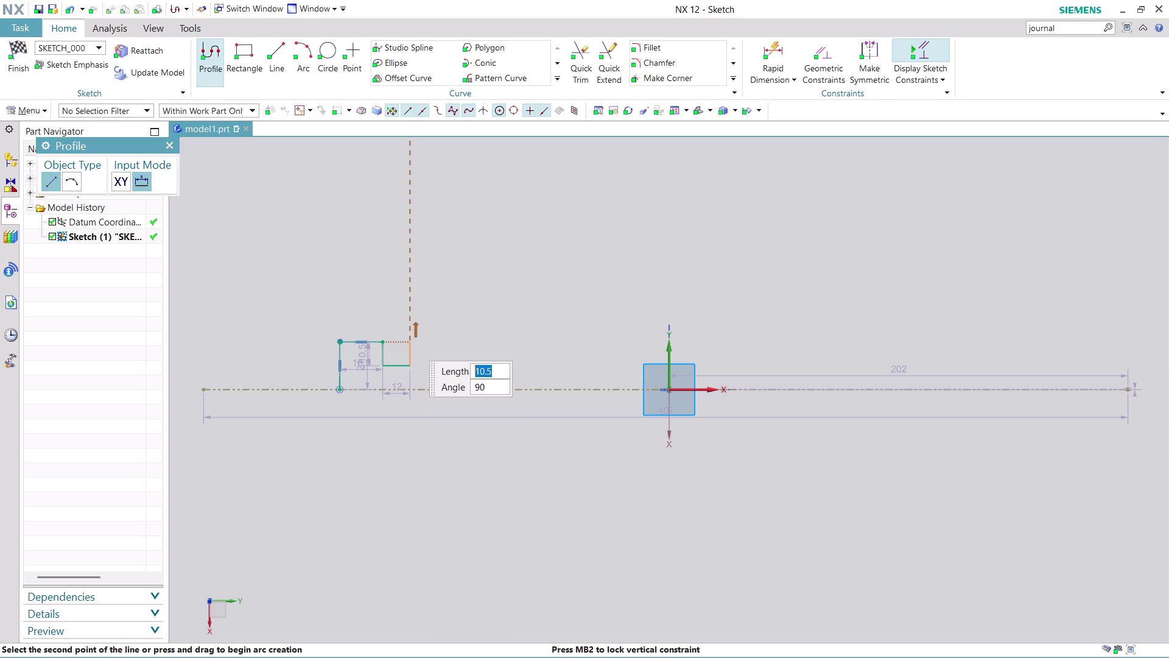
click(409, 341)
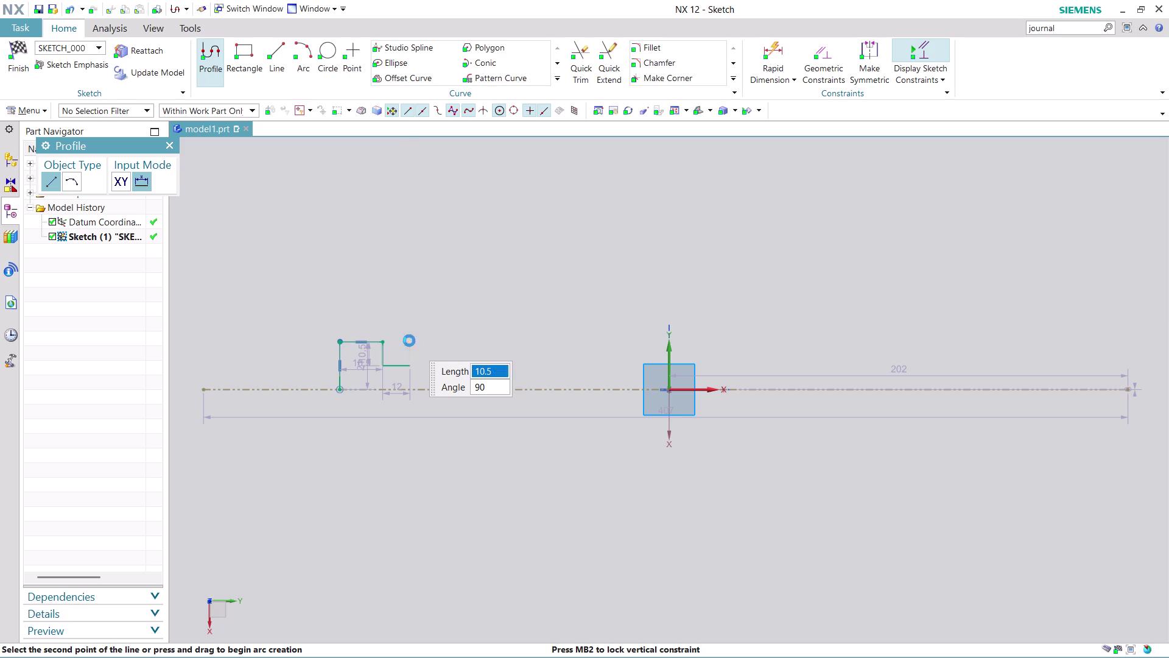
click(465, 337)
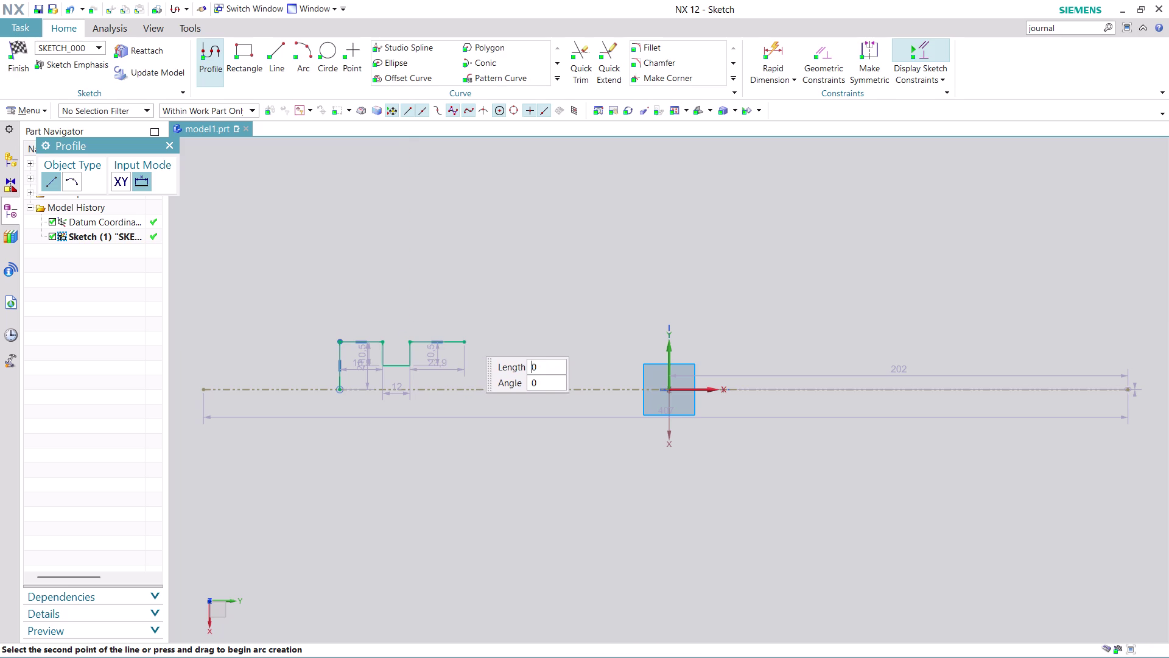
click(465, 326)
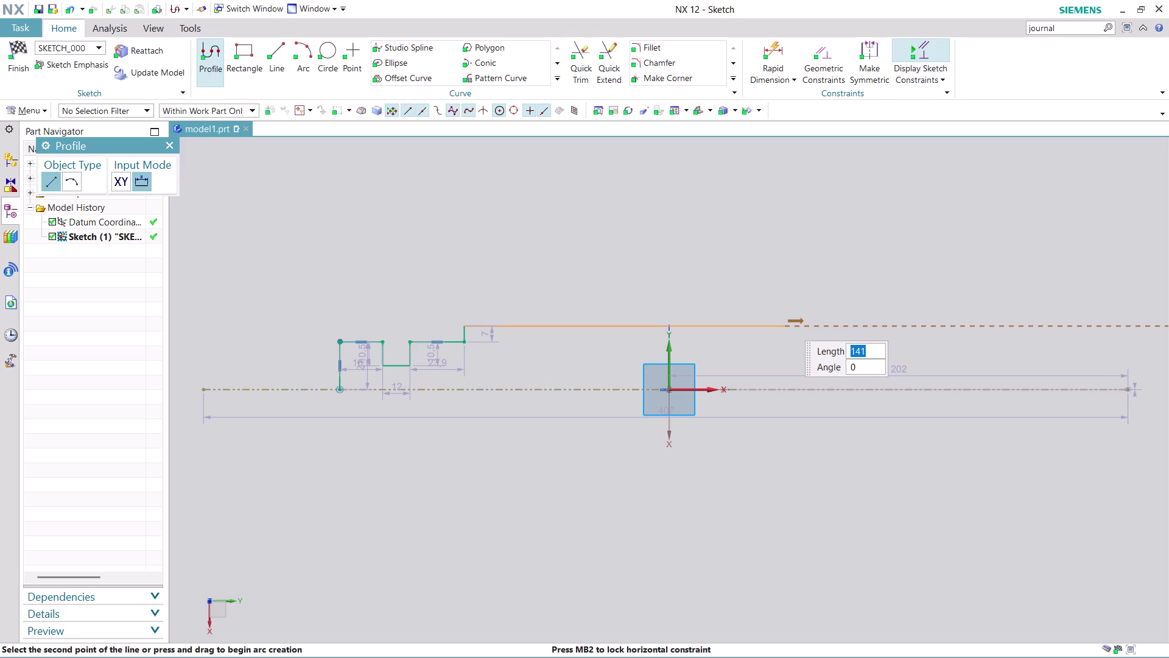
Finish the outline: 141 main segment, 32-long recess down 7, 57 end, down to centerline.
click(785, 321)
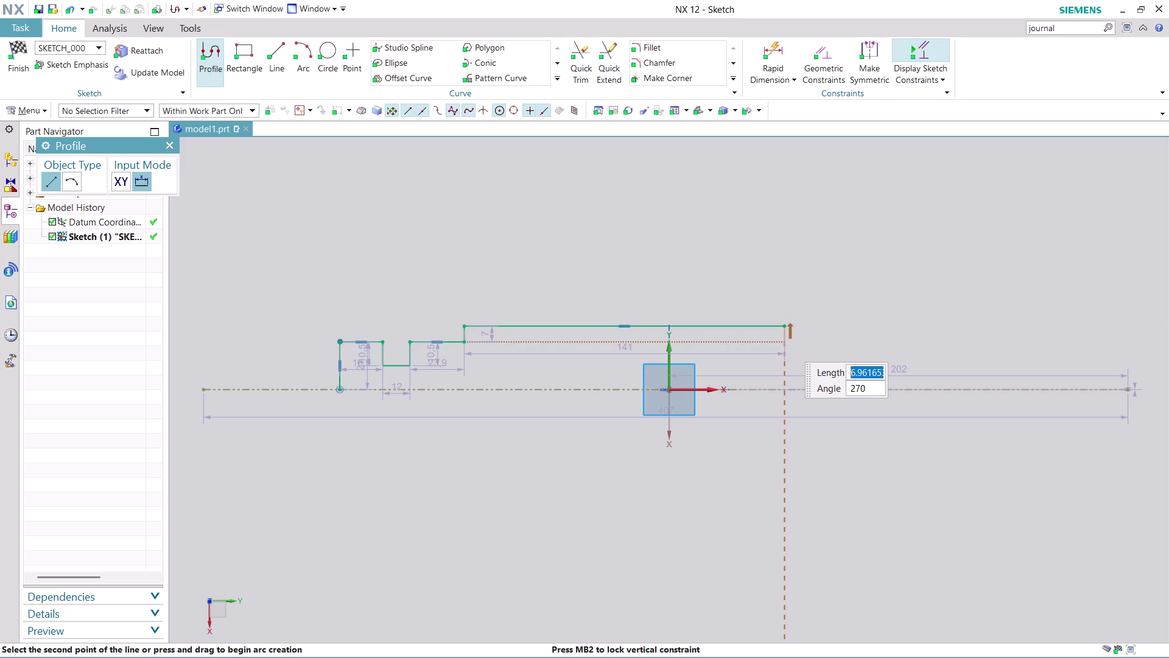
click(785, 340)
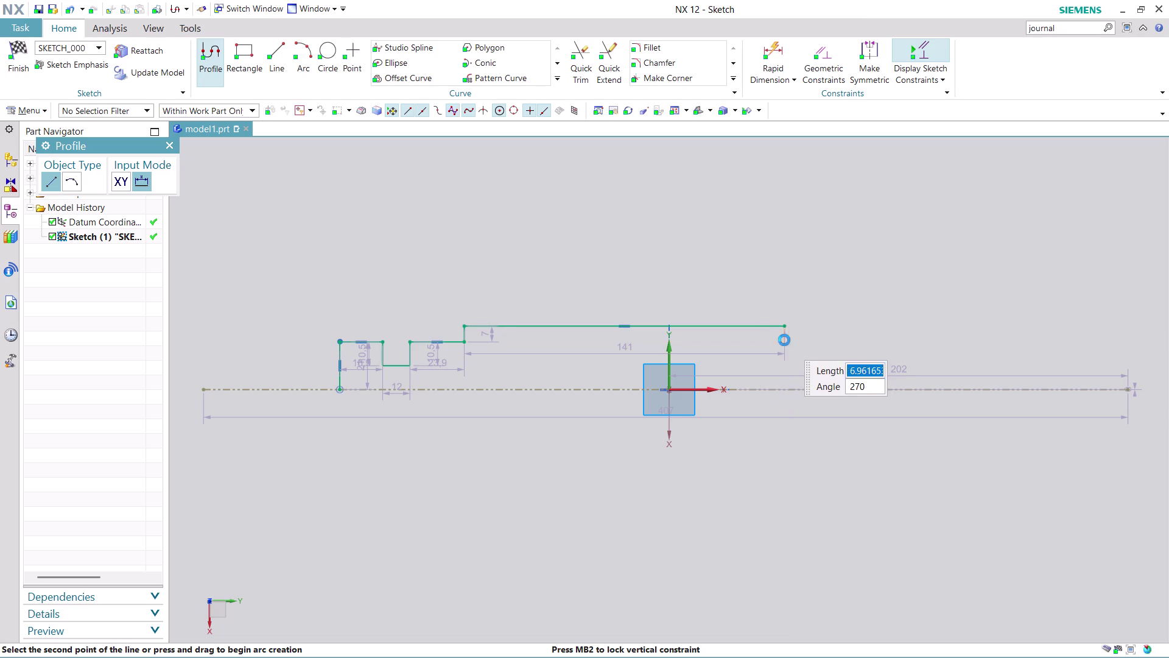
click(857, 342)
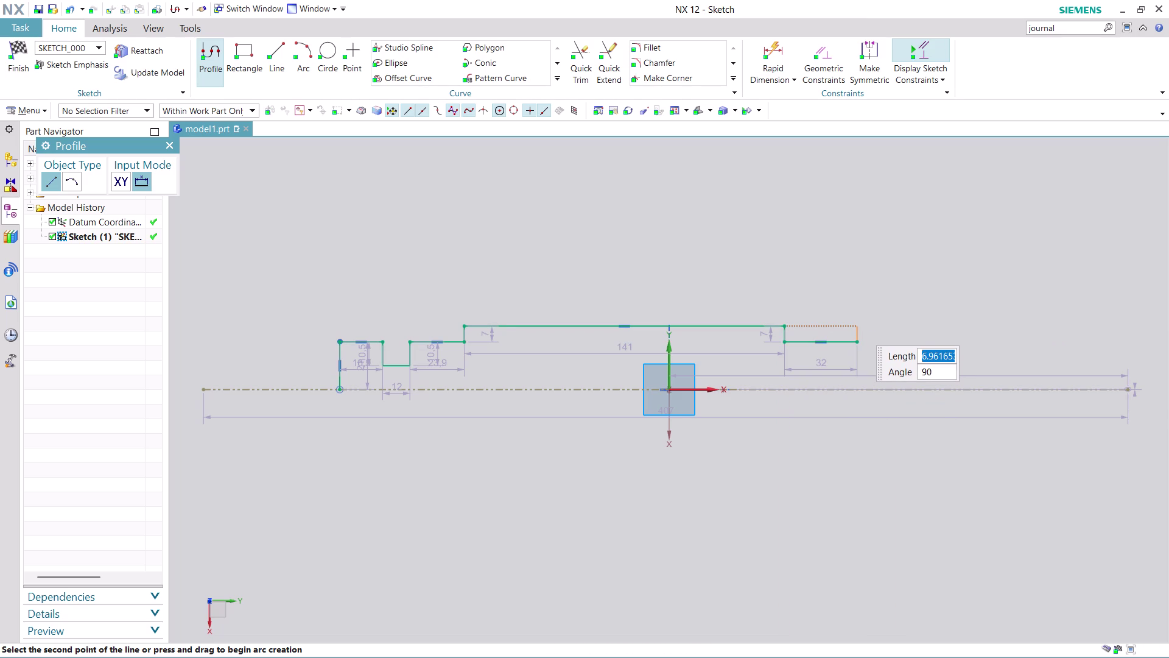
click(857, 326)
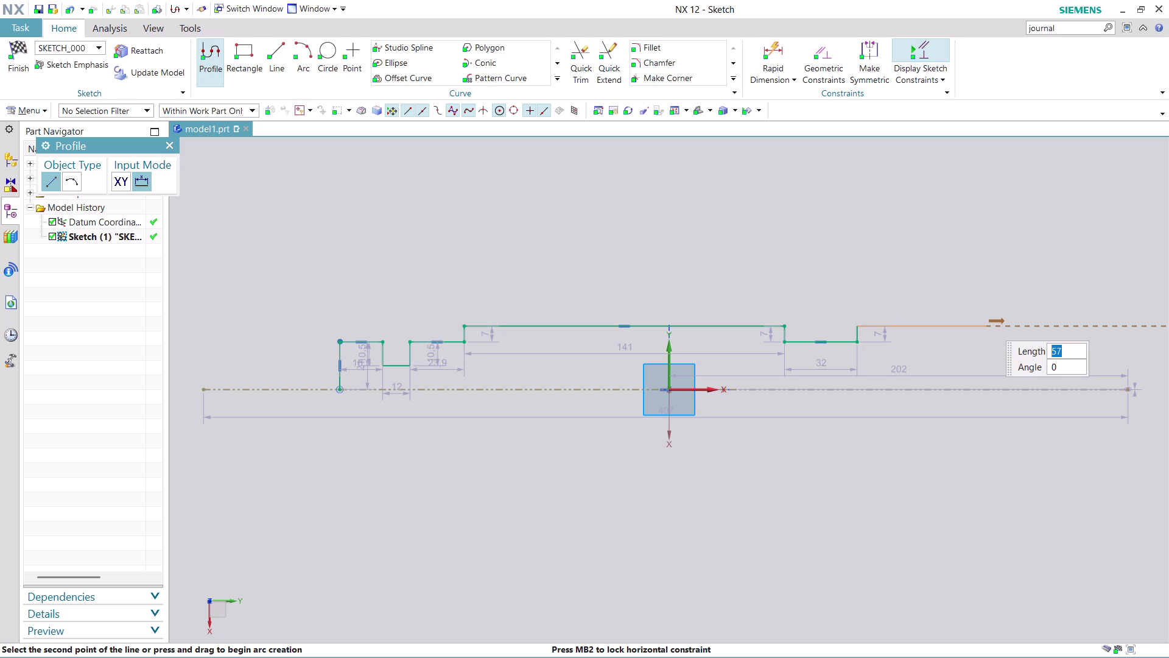
click(986, 320)
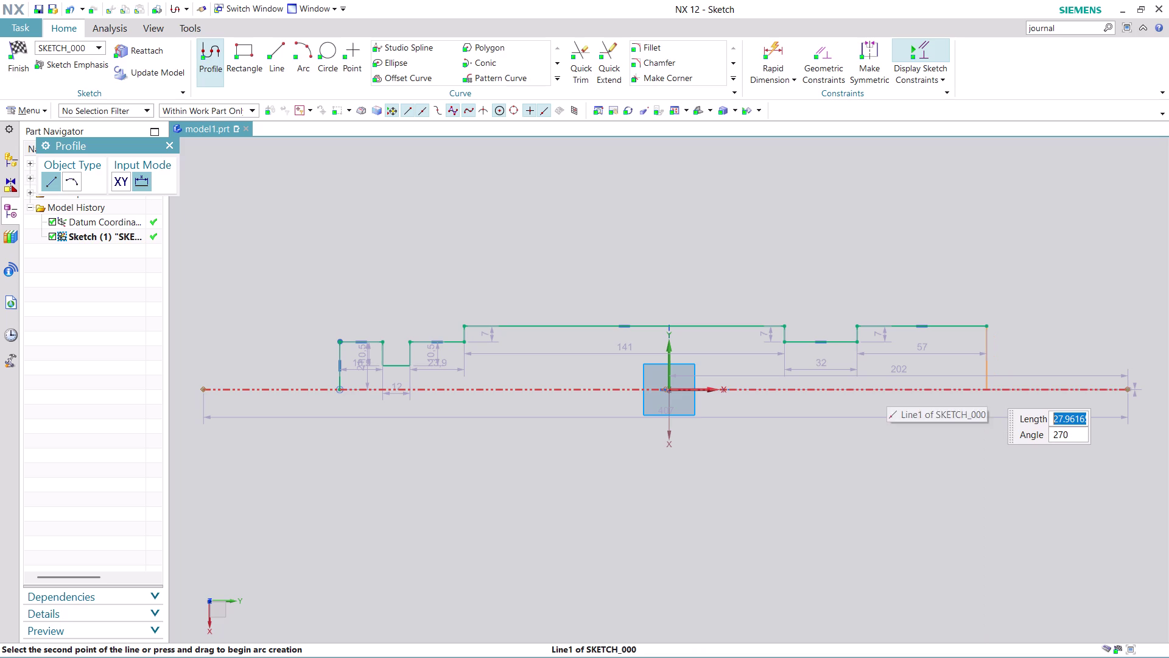
click(987, 390)
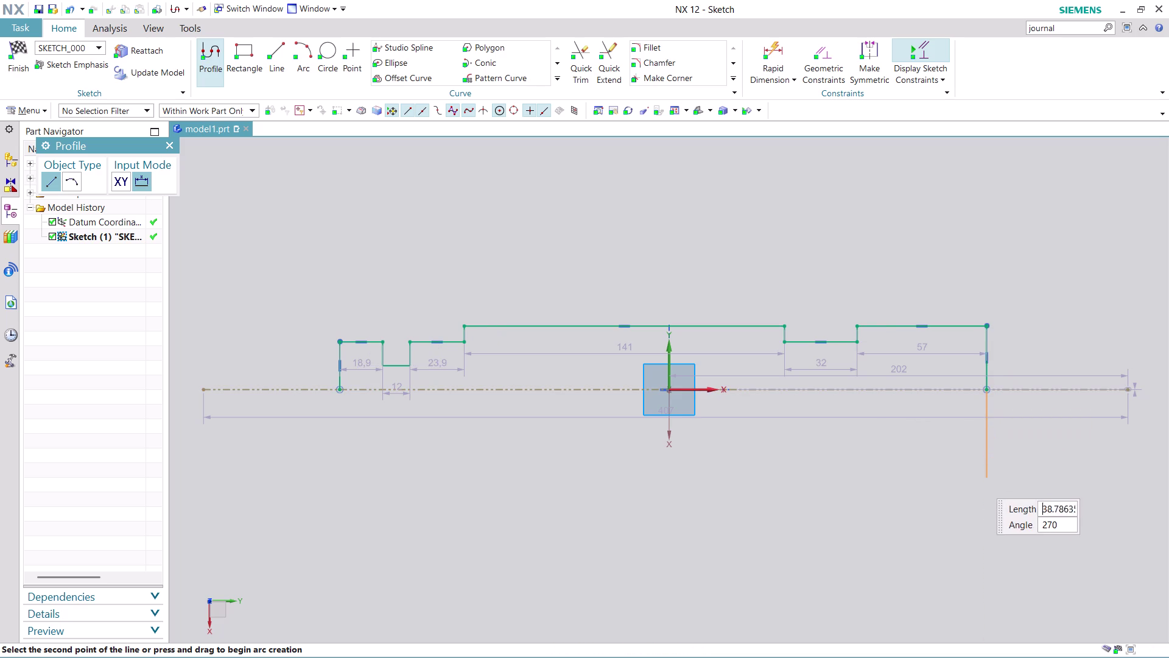
key(Escape)
scroll(up, 3)
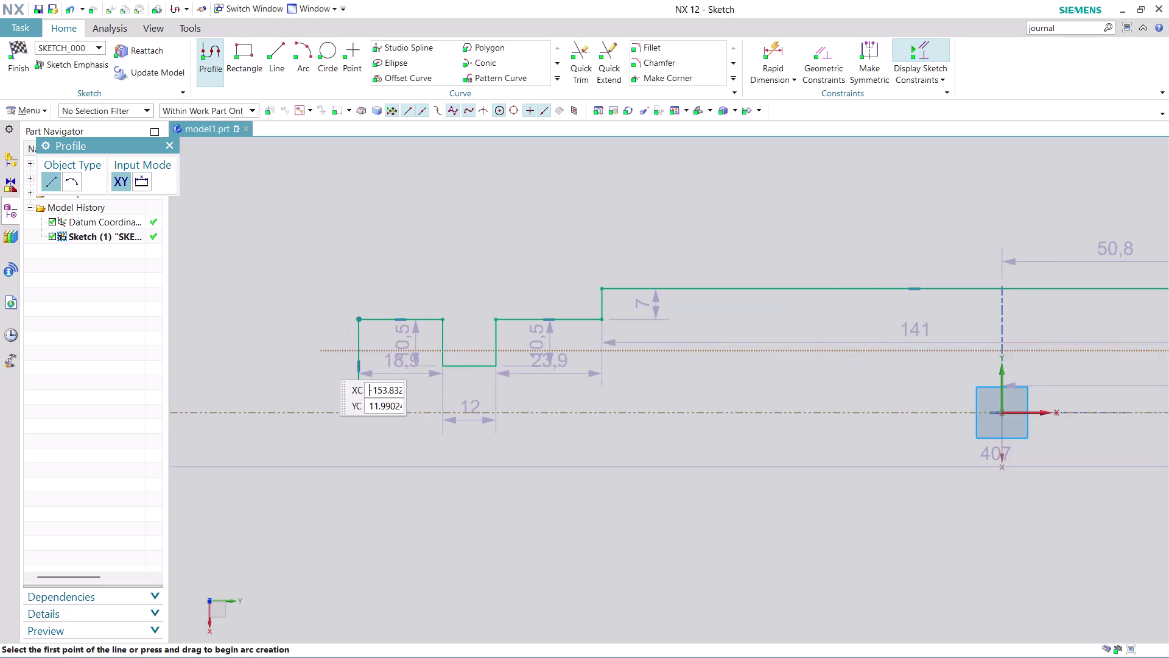
key(Escape)
Exit the profile tool and activate Rapid Dimension on the shaft outline.
key(Escape)
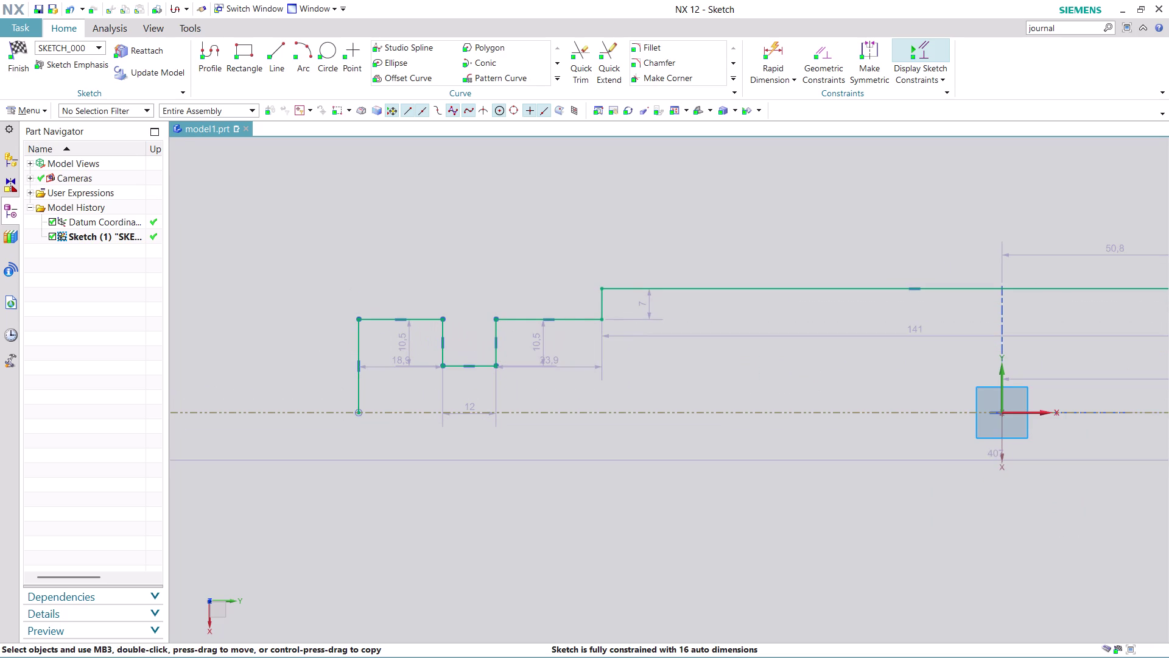
scroll(down, 3)
scroll(up, 3)
scroll(up, 3)
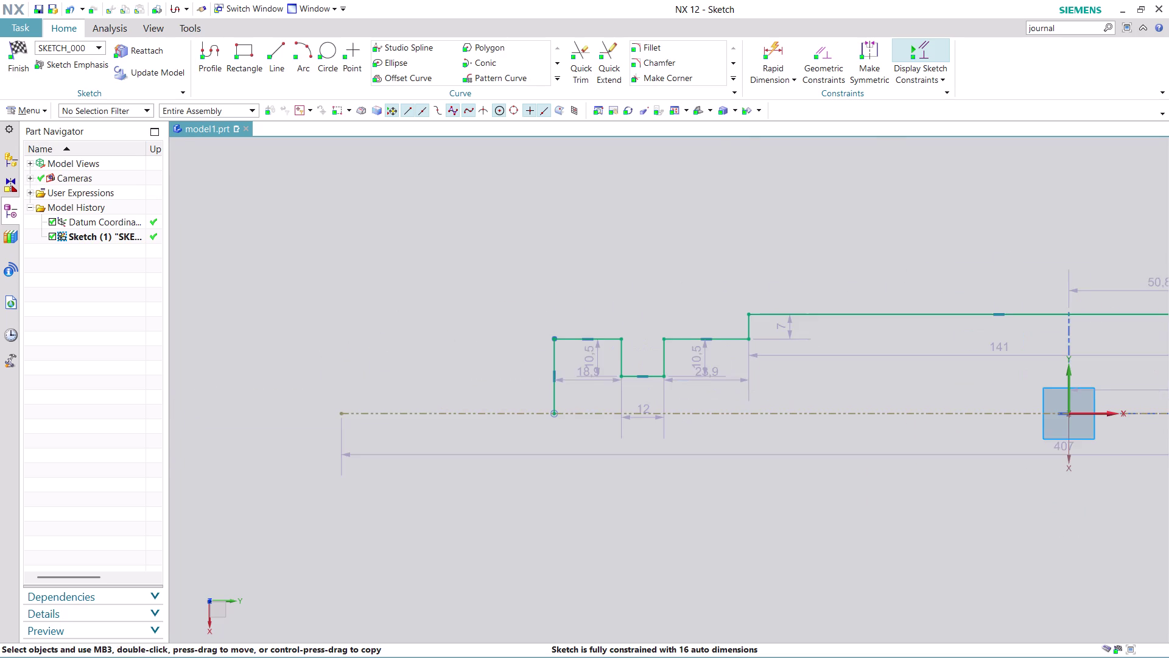
scroll(up, 3)
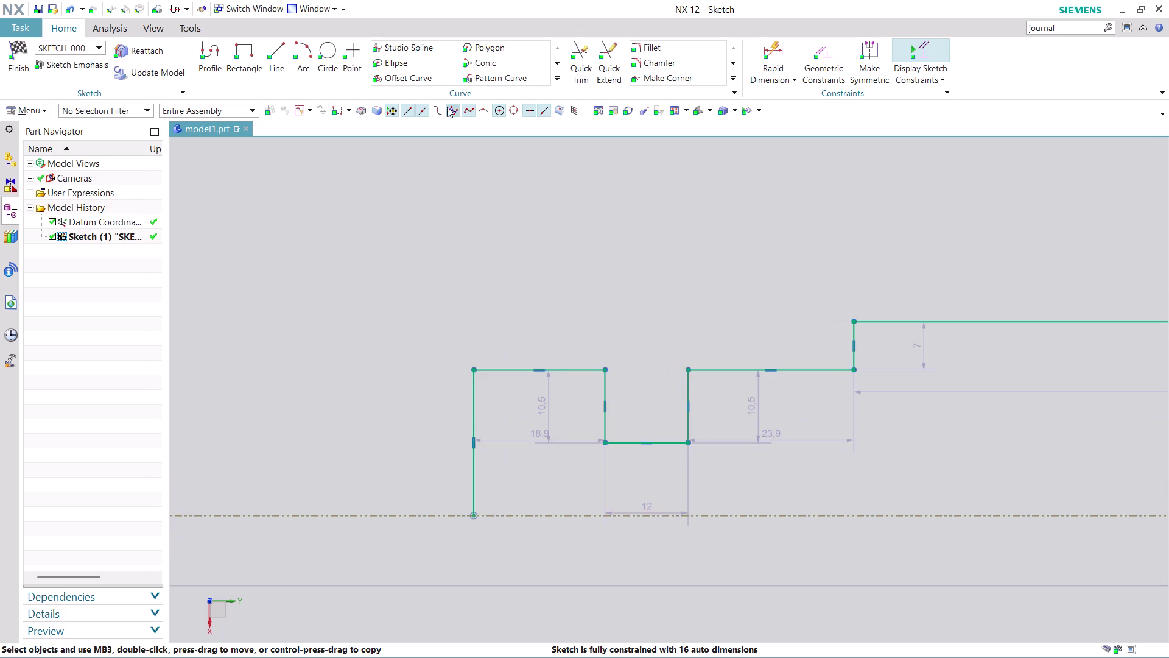
click(774, 45)
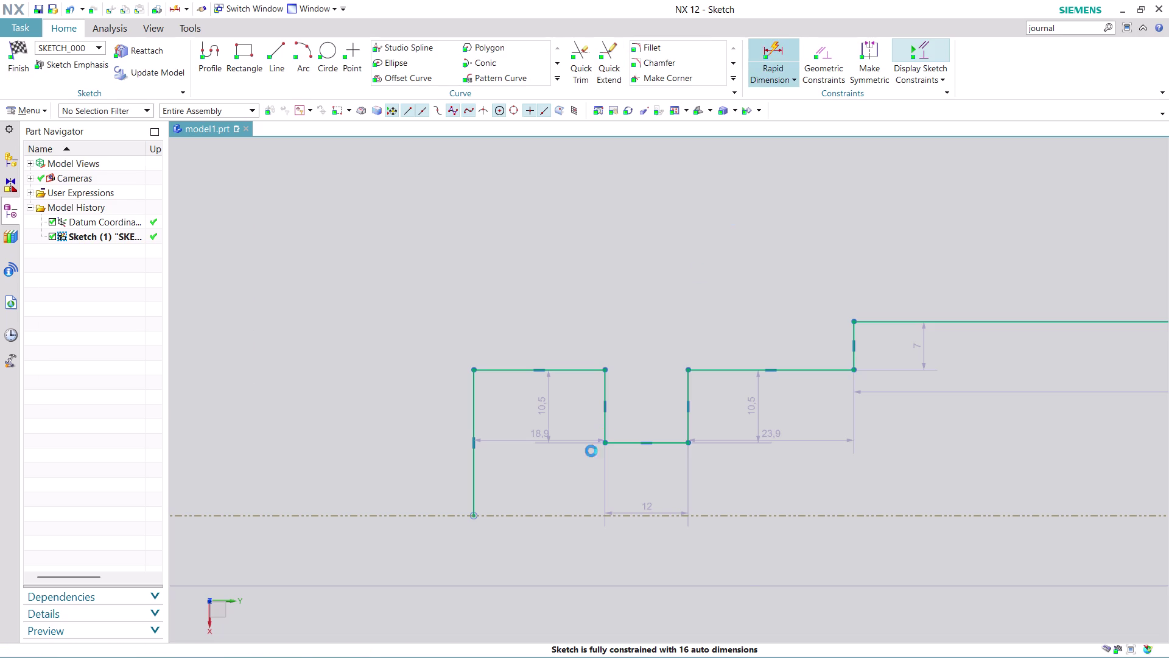
Dimension the first step top to the centerline as height 6.
scroll(up, 3)
click(485, 321)
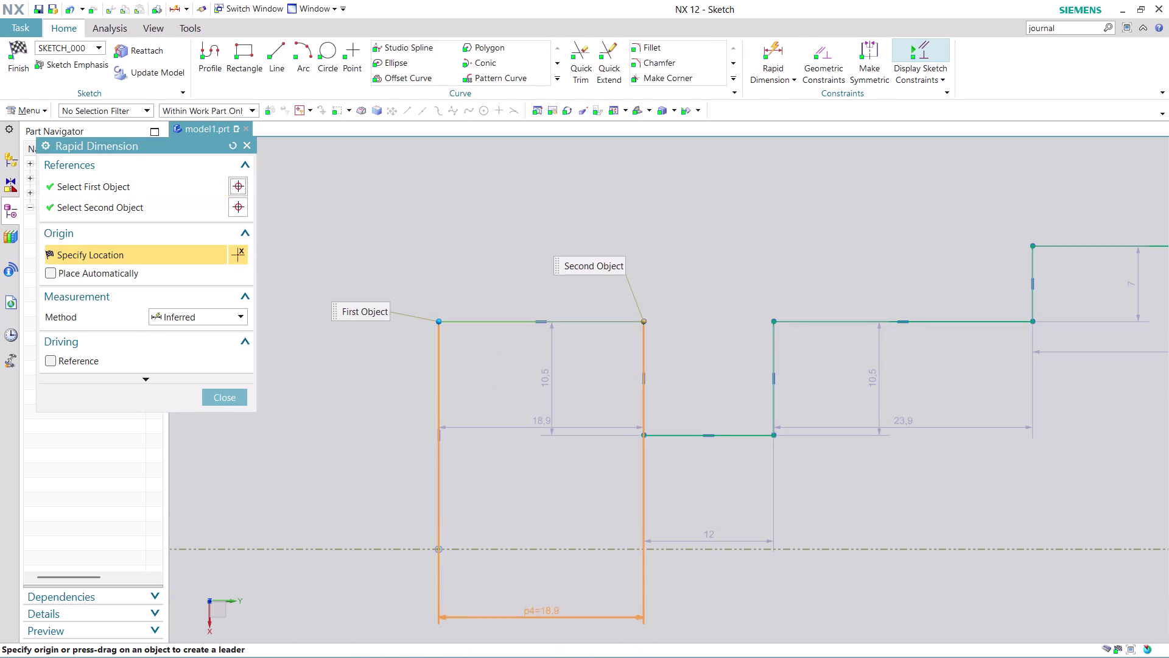
click(510, 546)
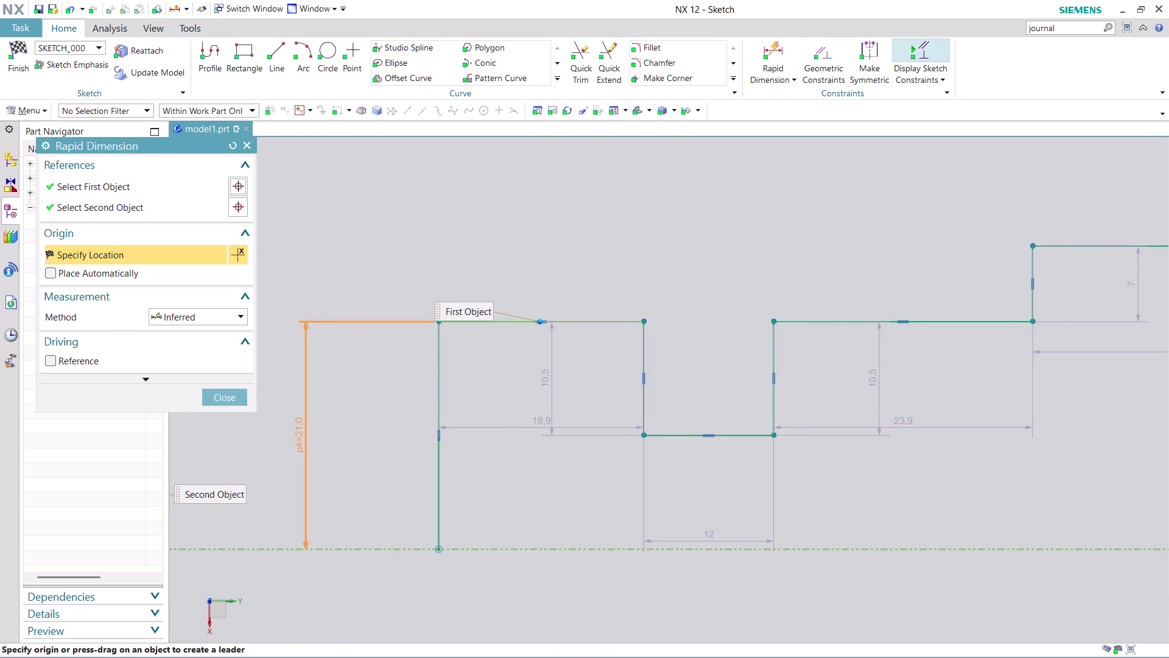
click(299, 446)
key(6)
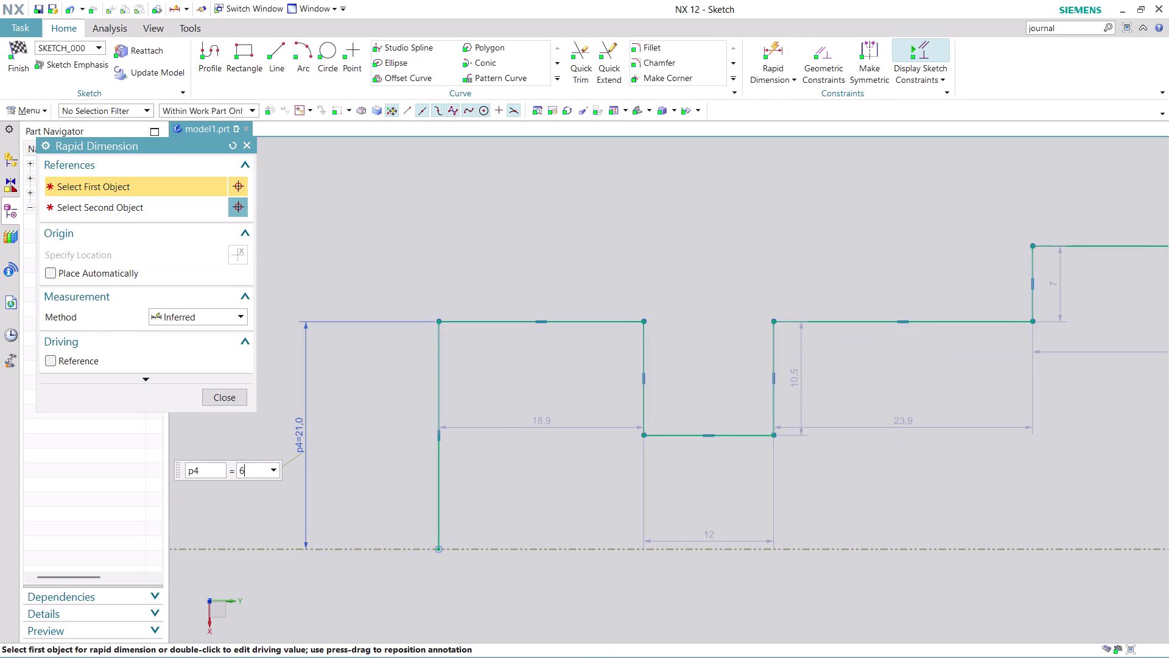
key(Return)
Dimension the groove floor to the centerline as height 4, then close dimensioning.
scroll(down, 3)
scroll(down, 3)
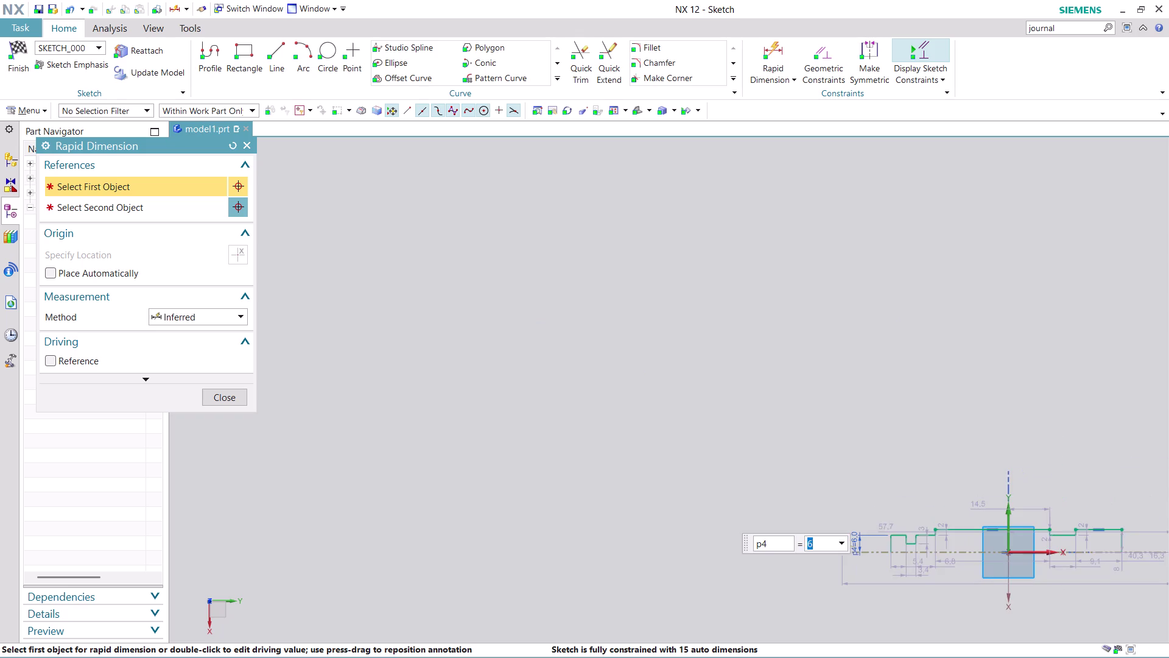
scroll(up, 3)
scroll(up, 3)
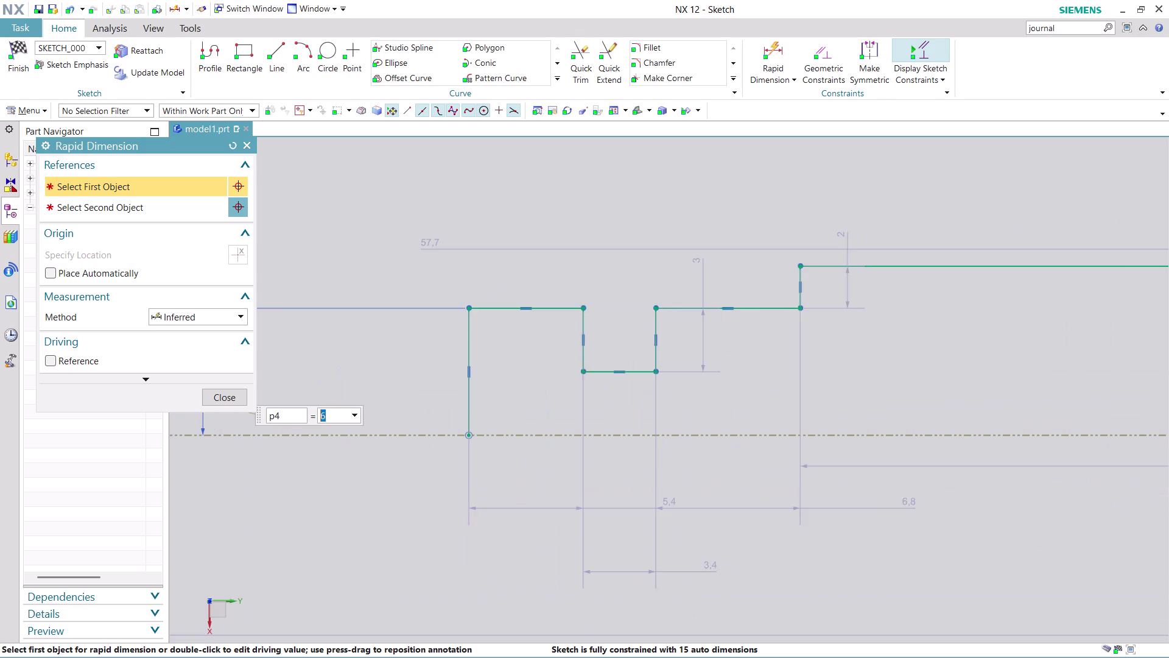
scroll(down, 3)
scroll(up, 3)
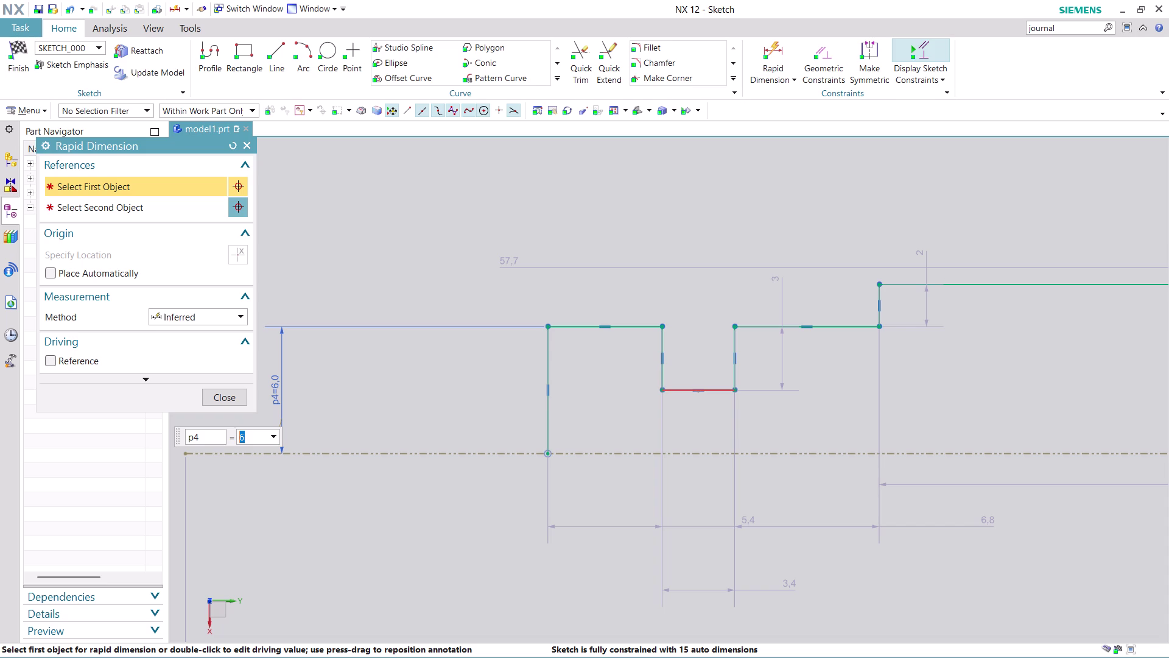
click(719, 391)
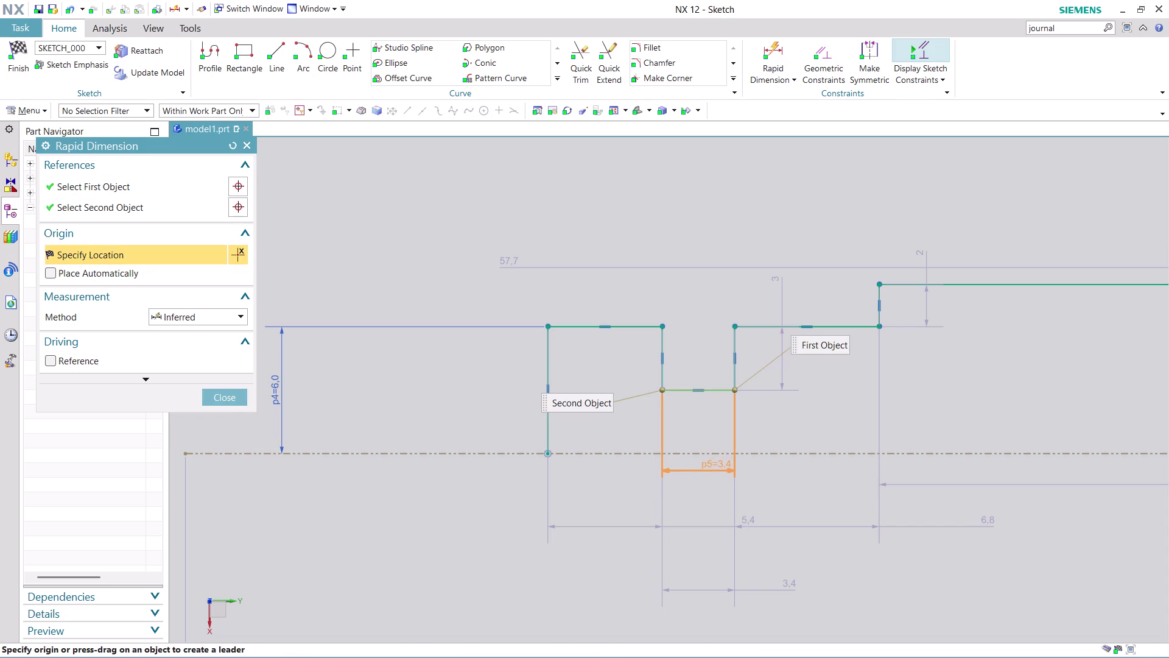
click(713, 454)
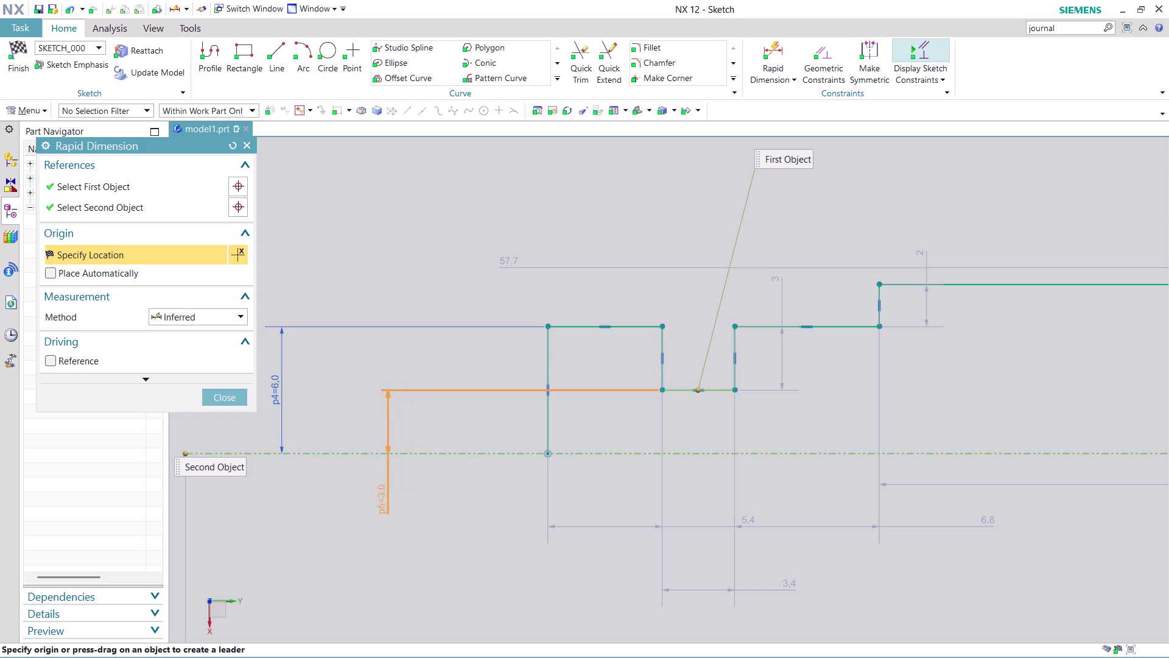
click(309, 507)
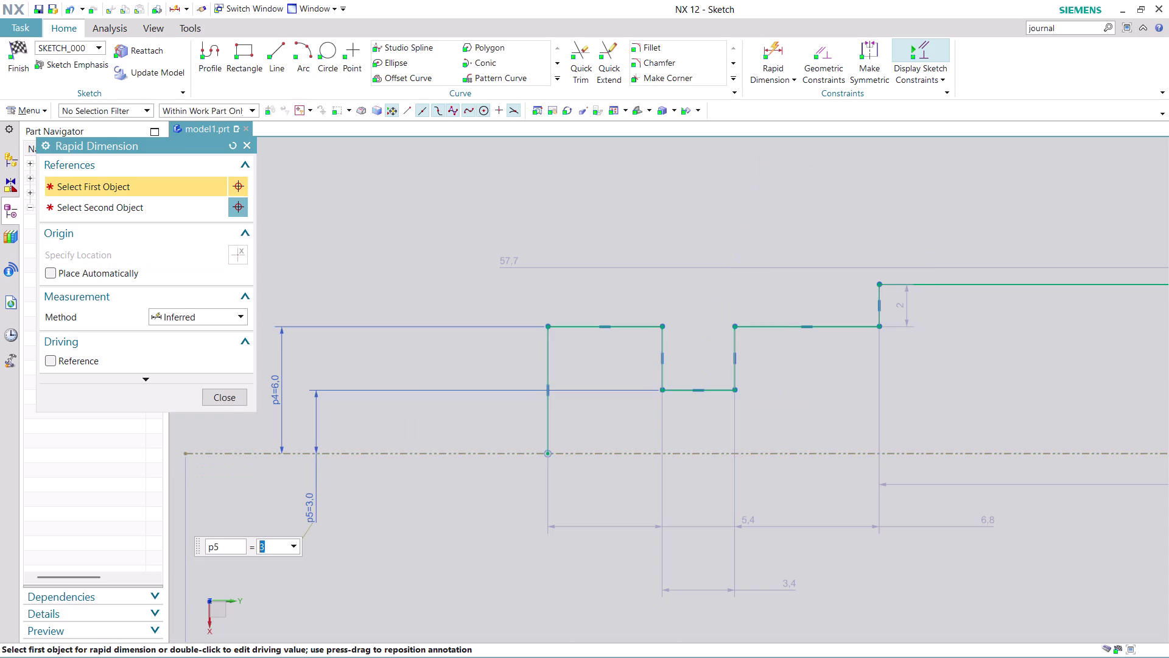
key(4)
key(Return)
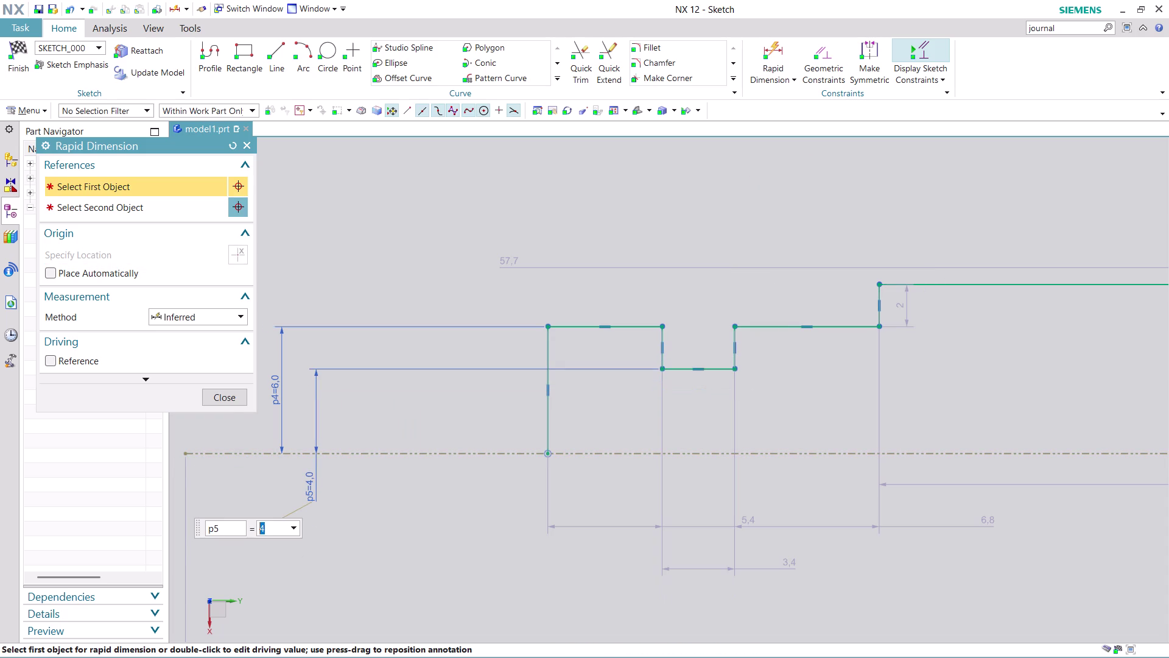
click(221, 394)
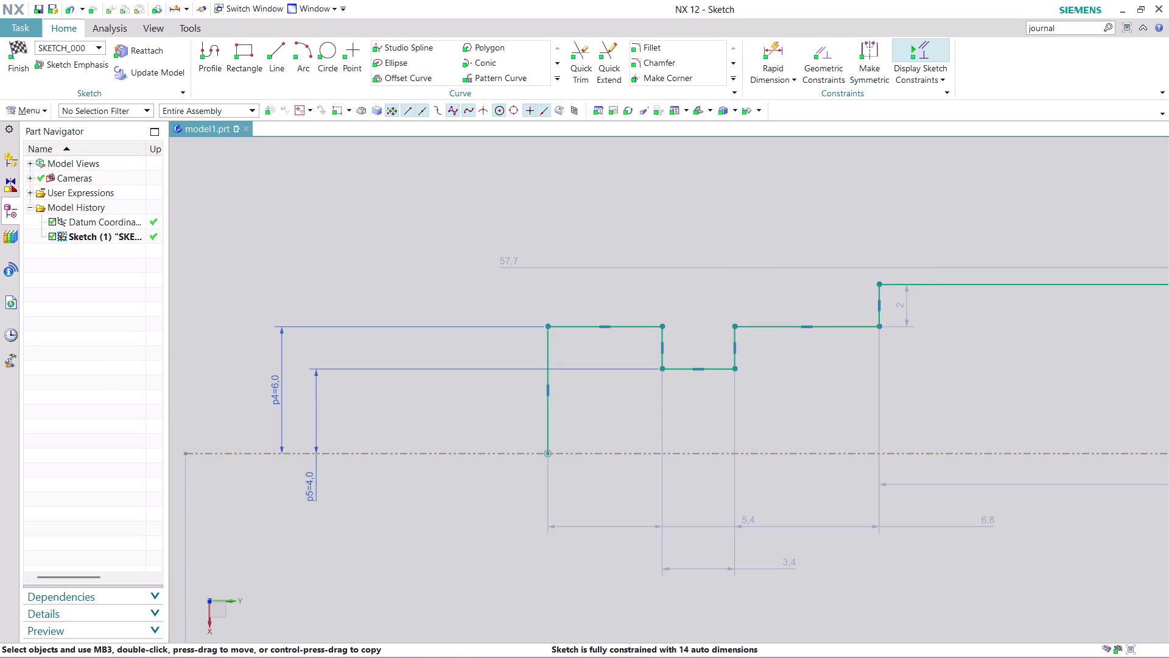
scroll(down, 3)
scroll(up, 3)
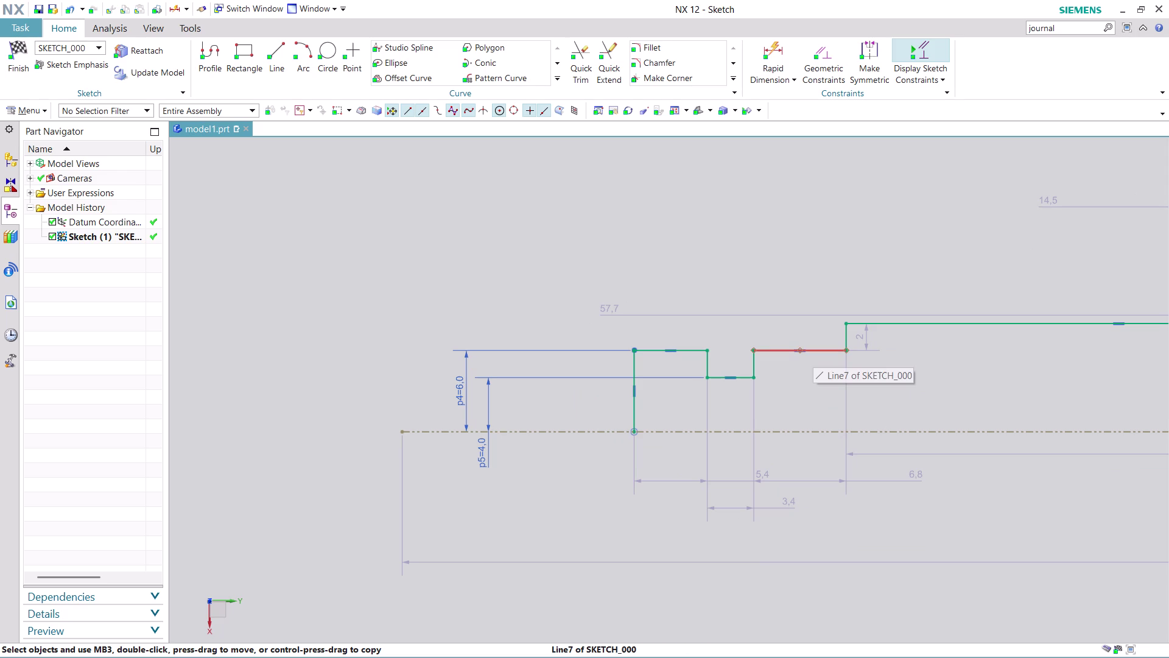
scroll(down, 3)
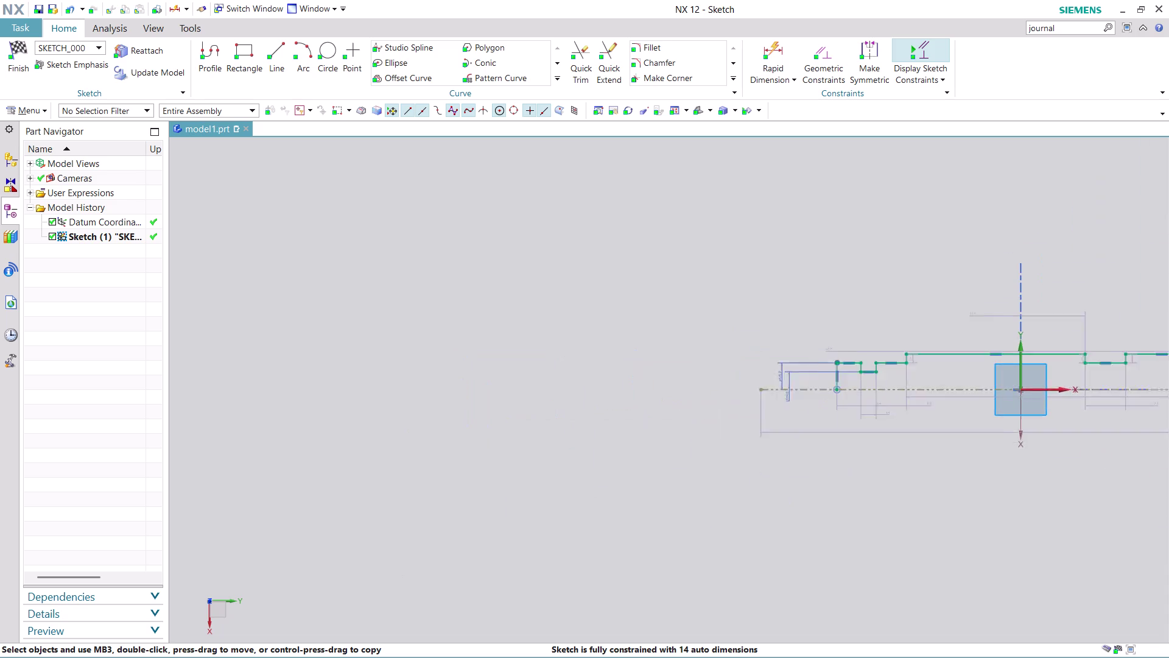
scroll(down, 3)
scroll(up, 3)
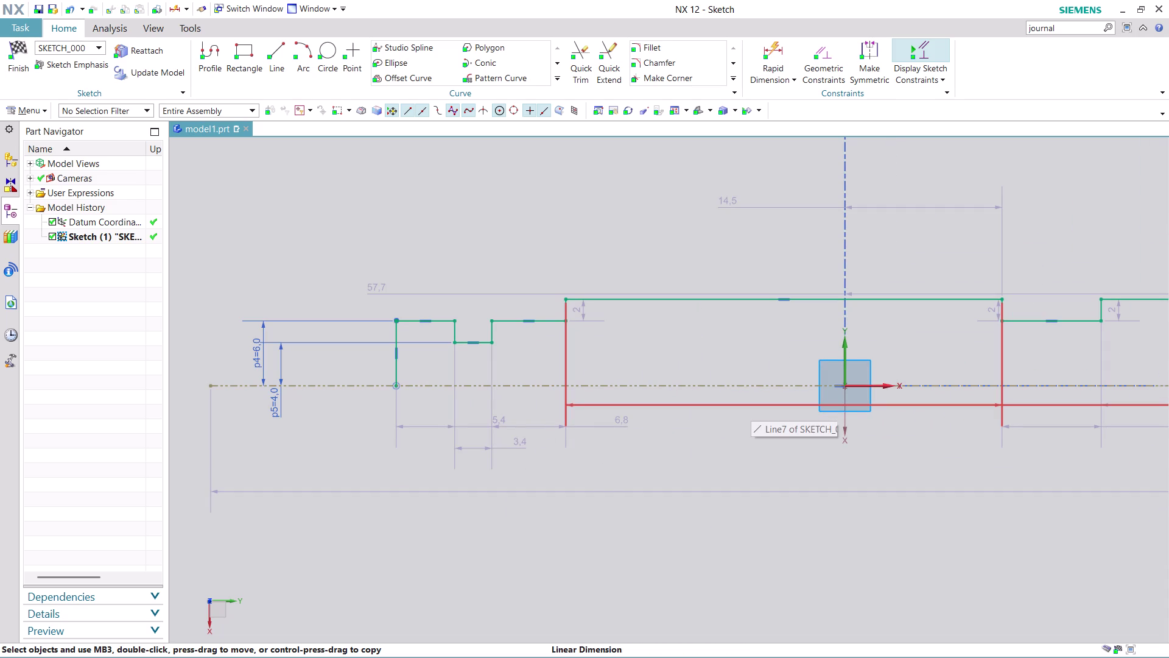
double_click(517, 447)
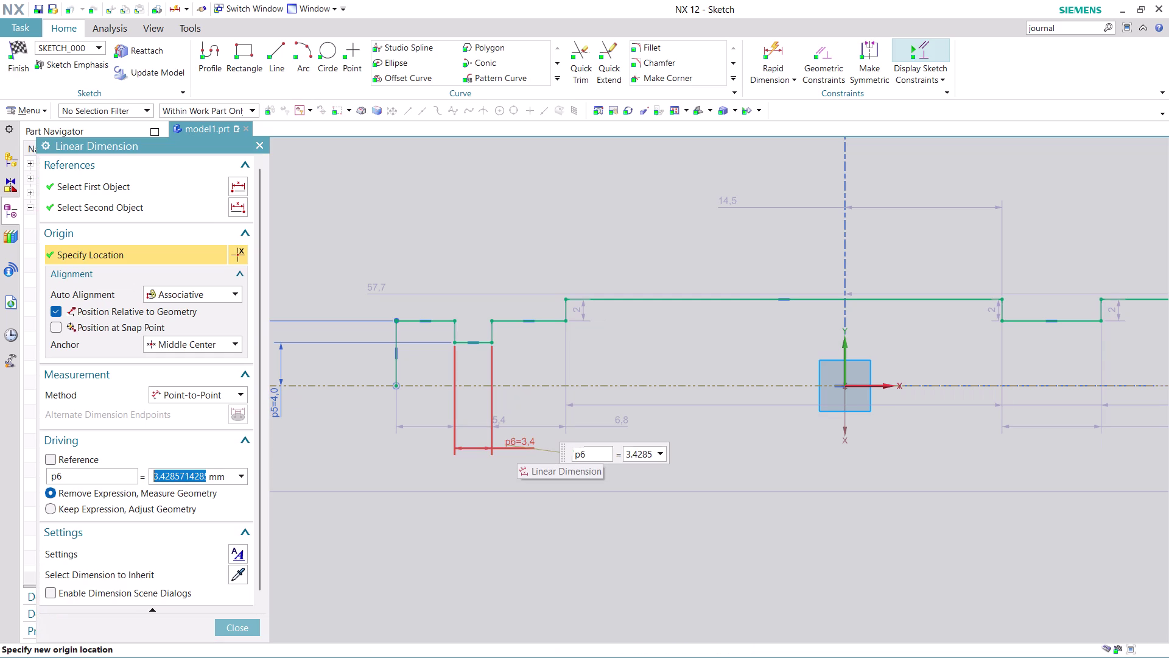
Change the groove width dimension p6 from 3.4 to 6.
key(6)
key(Return)
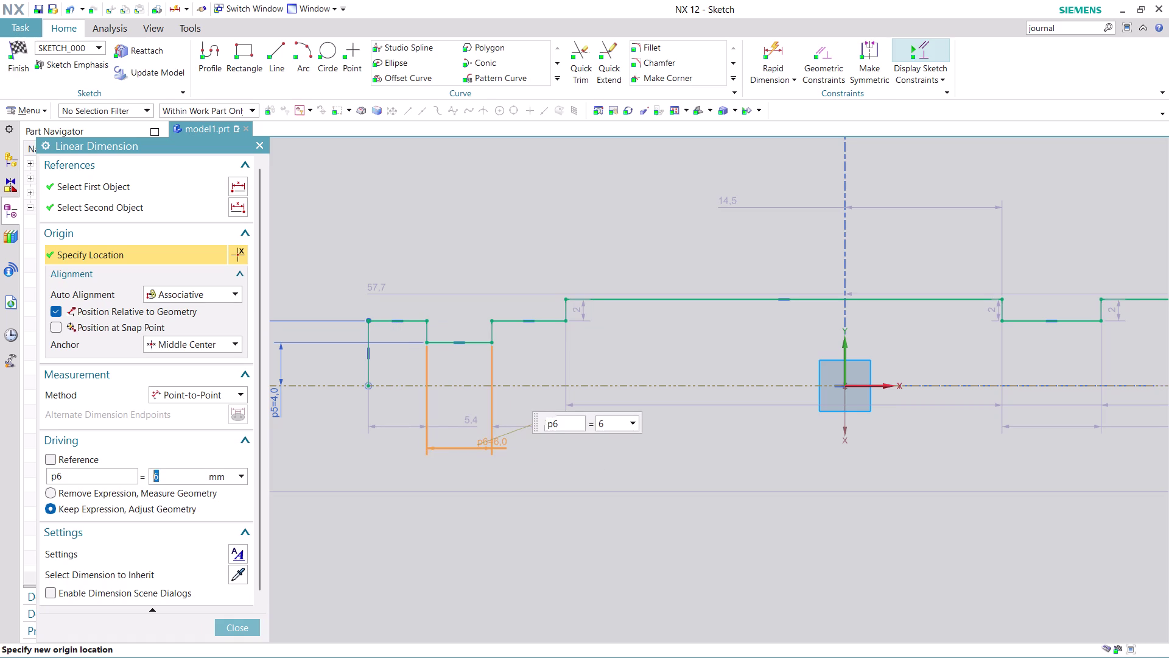
click(244, 621)
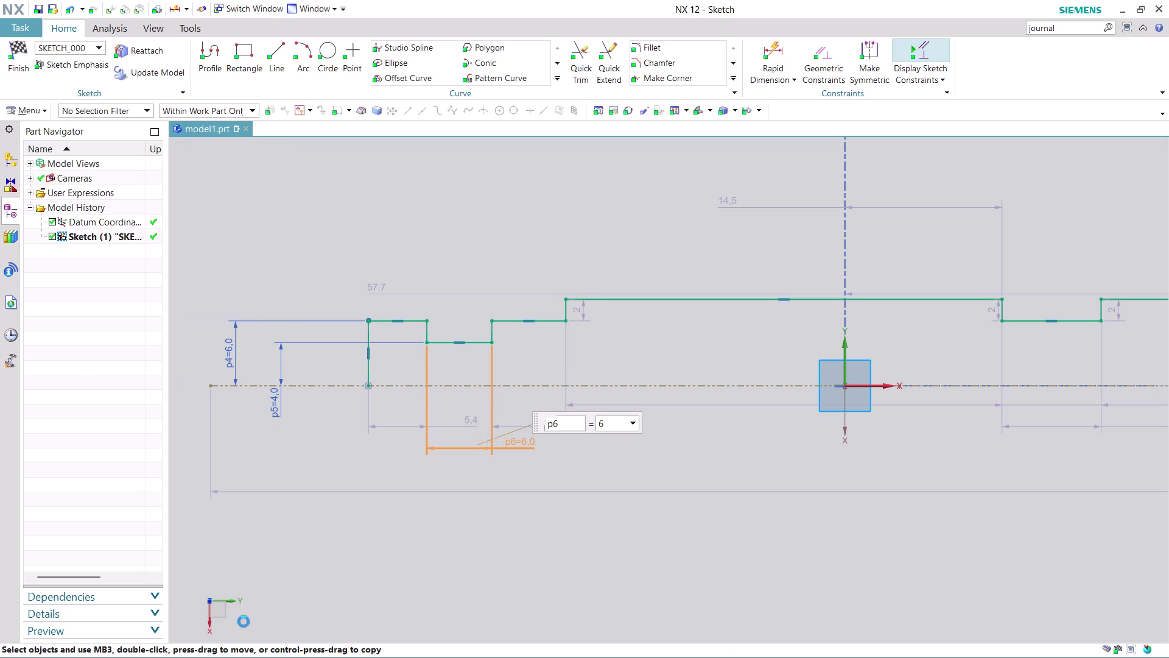
Change the first step length dimension p7 from 5.4 to 7.
double_click(394, 423)
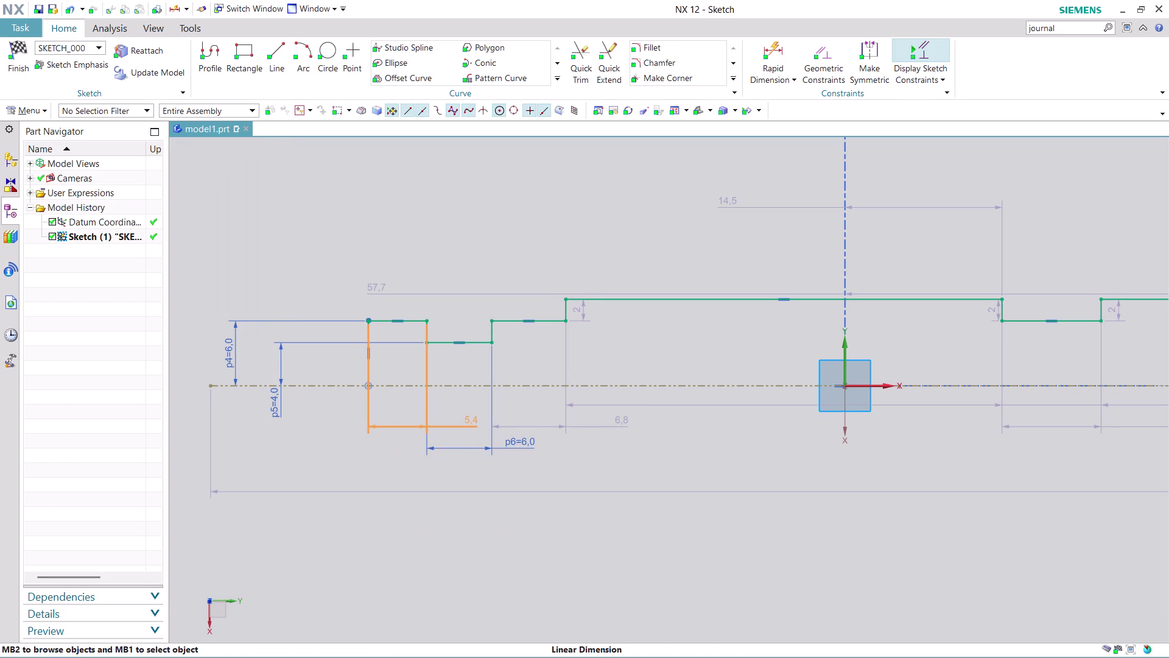
double_click(394, 423)
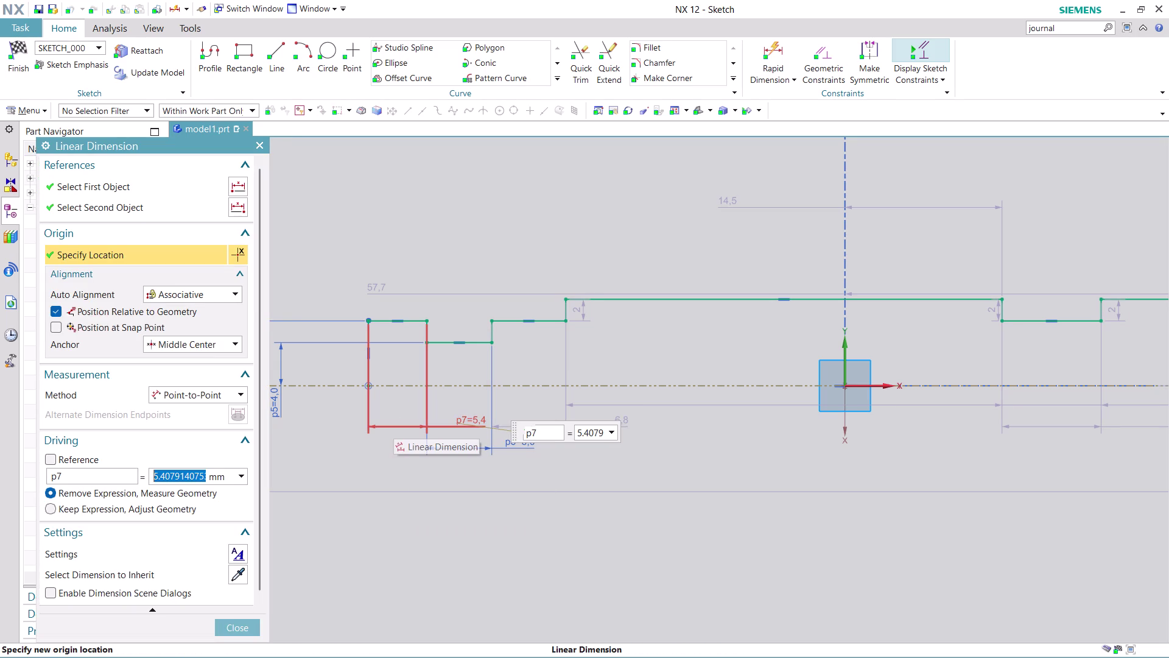
key(7)
key(Return)
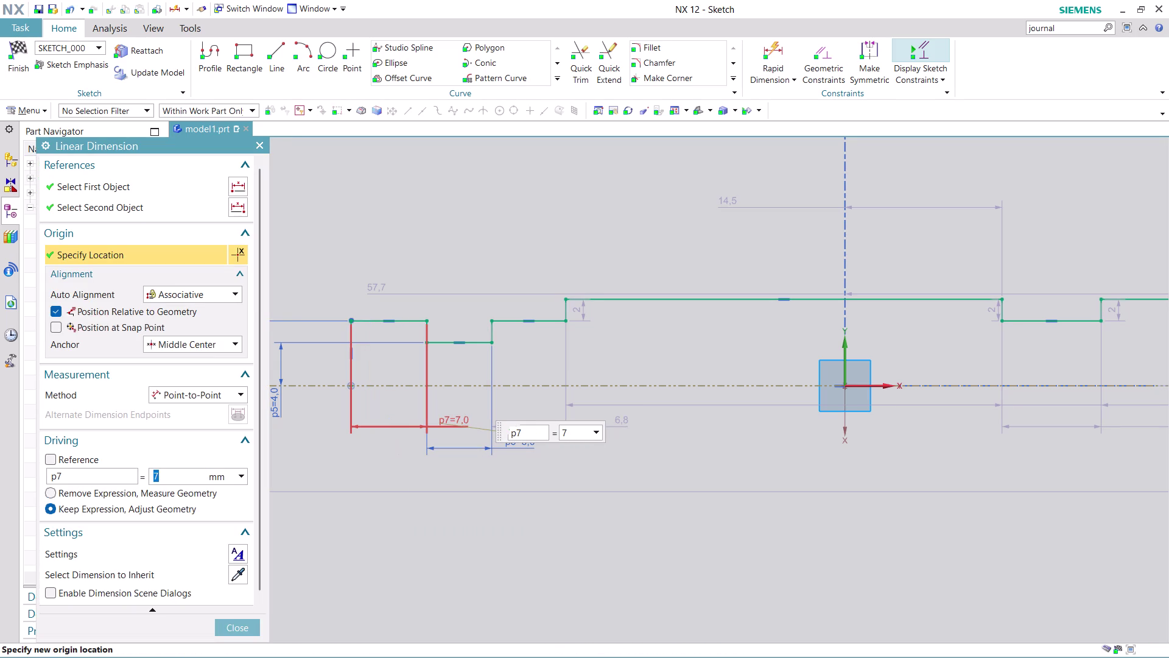
click(239, 626)
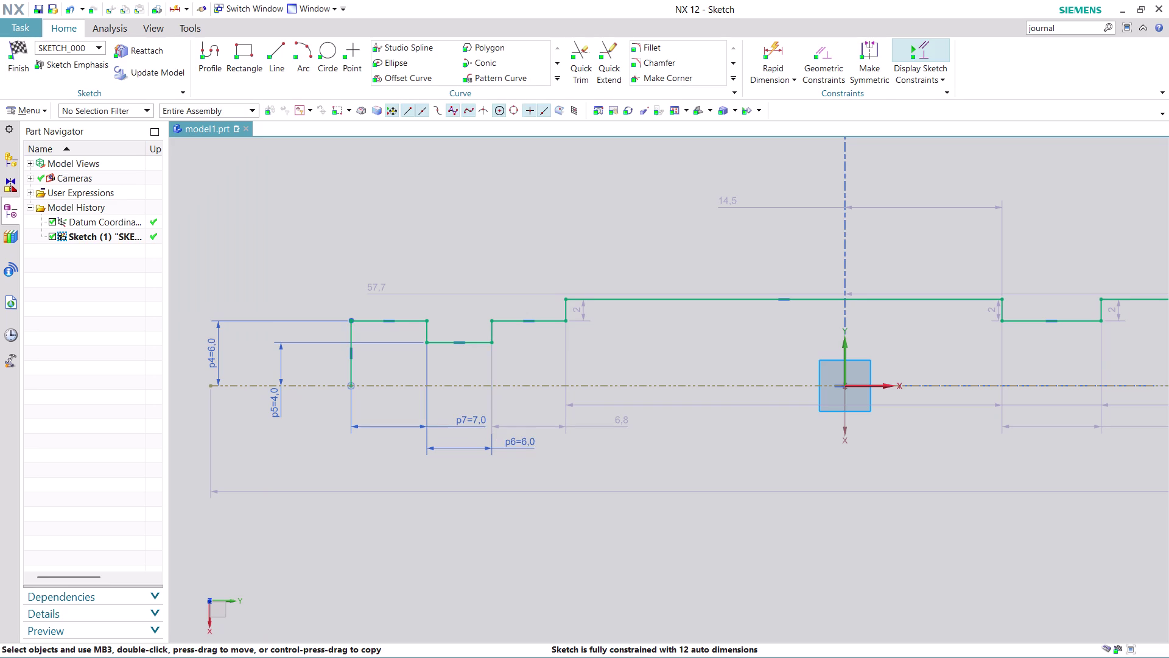
scroll(down, 3)
middle_drag(1019, 590, 779, 507)
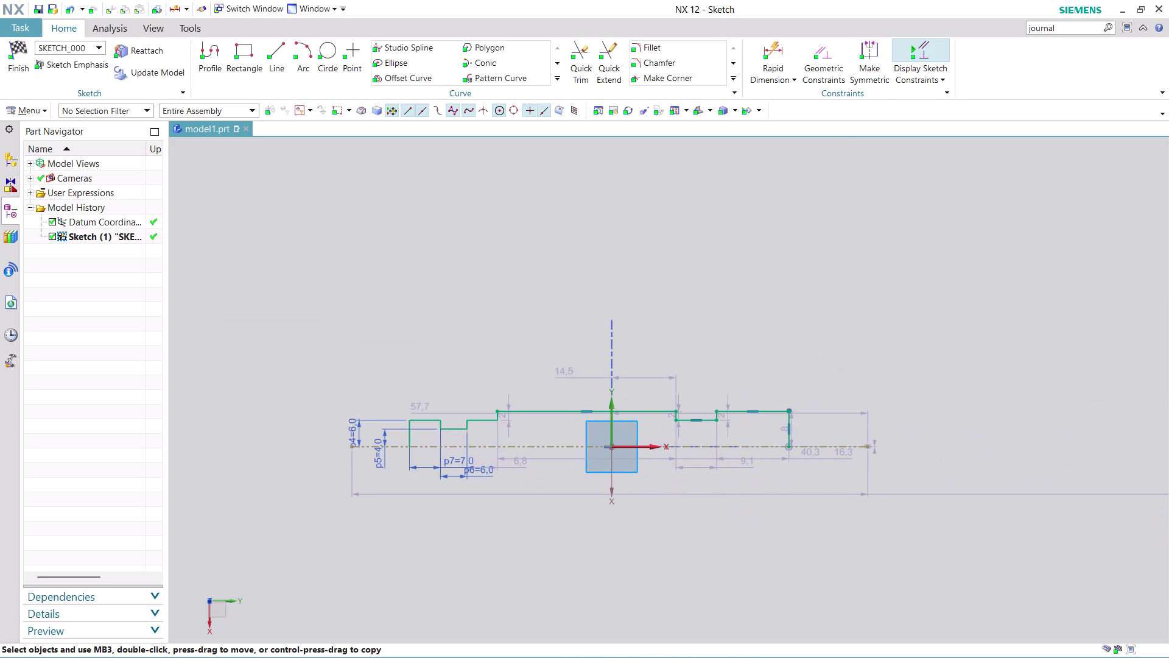
middle_drag(778, 507, 774, 483)
scroll(up, 3)
scroll(up, 3)
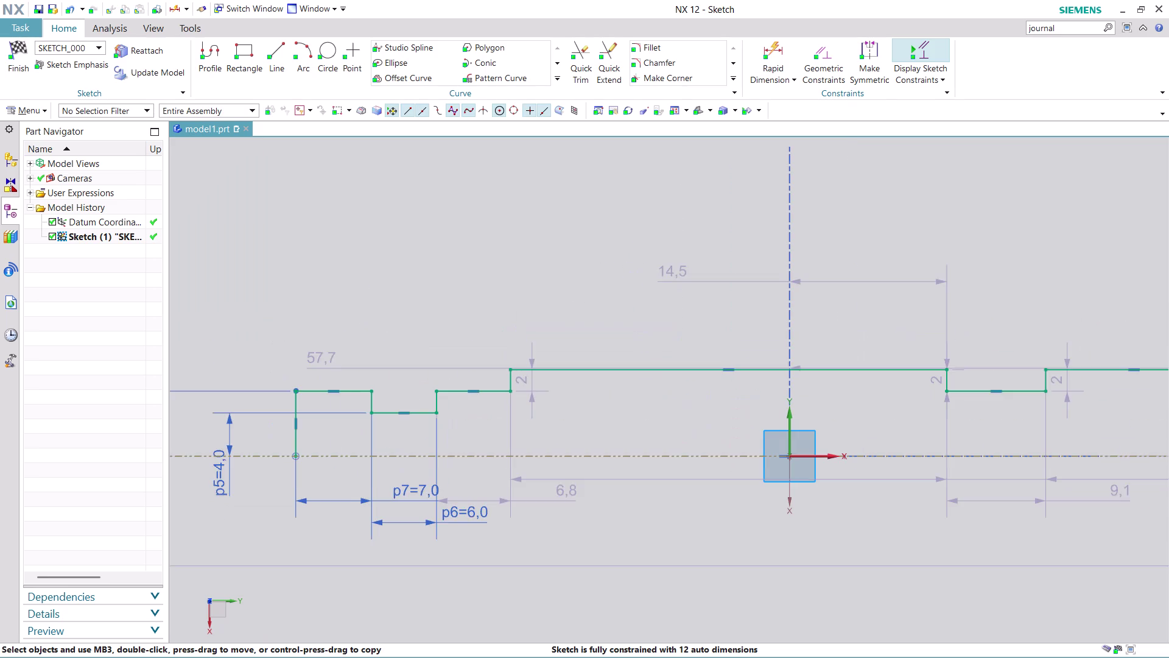